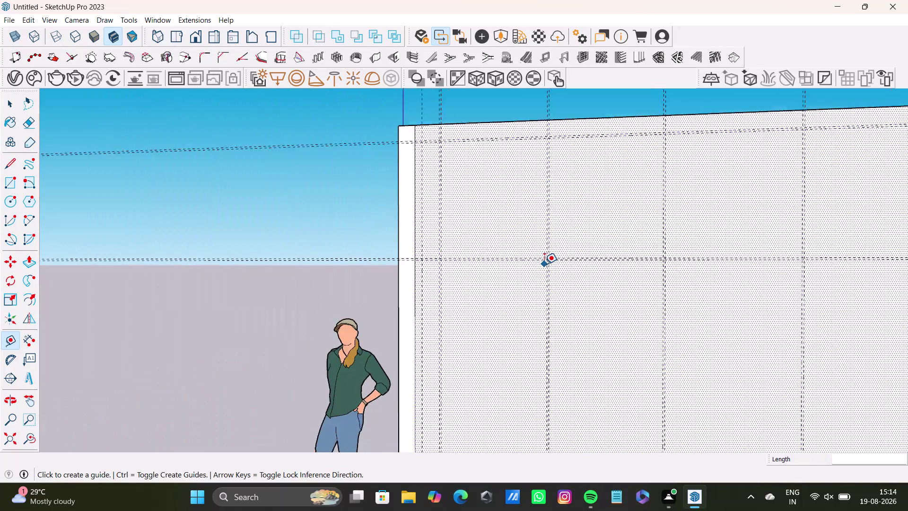
Orbit and zoom around the wall panels to bring the first wall's end into view.
middle_drag(544, 264, 462, 216)
scroll(down, 3)
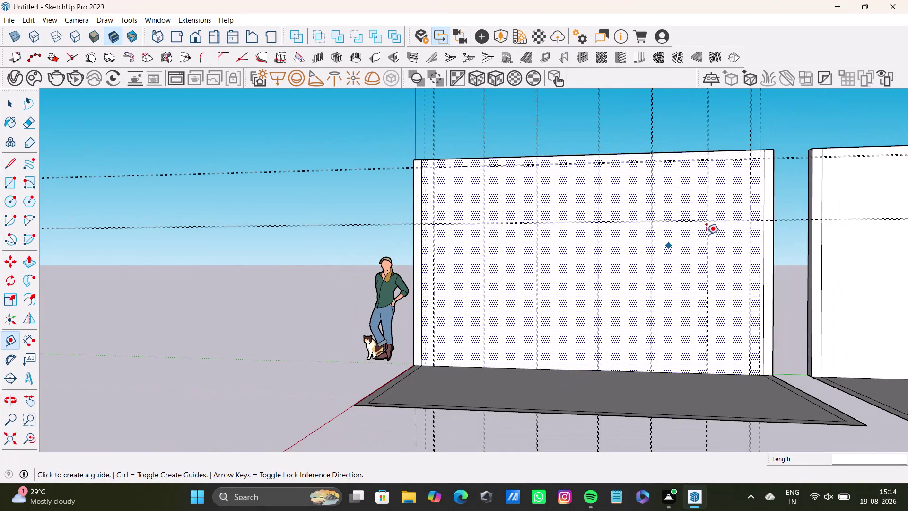
scroll(up, 3)
scroll(down, 3)
middle_drag(542, 264, 596, 238)
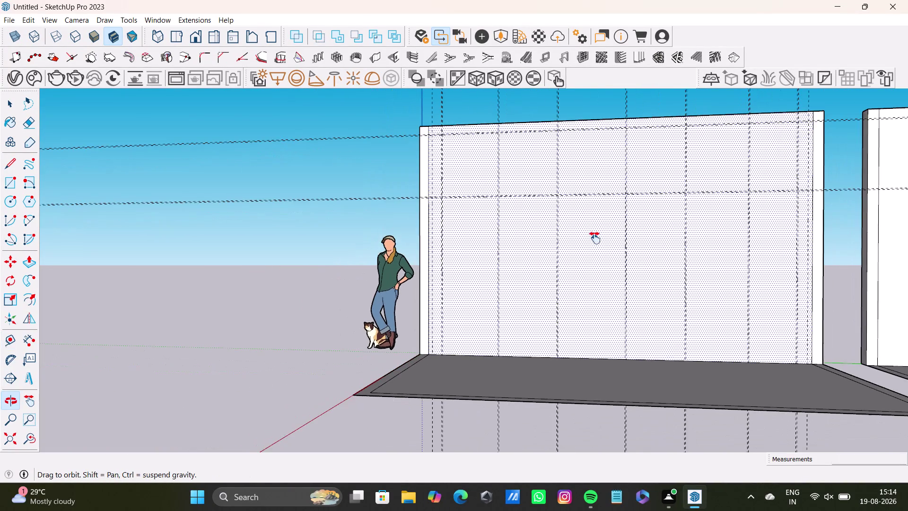
middle_drag(595, 238, 595, 238)
scroll(up, 3)
middle_drag(463, 233, 550, 276)
scroll(up, 3)
scroll(down, 3)
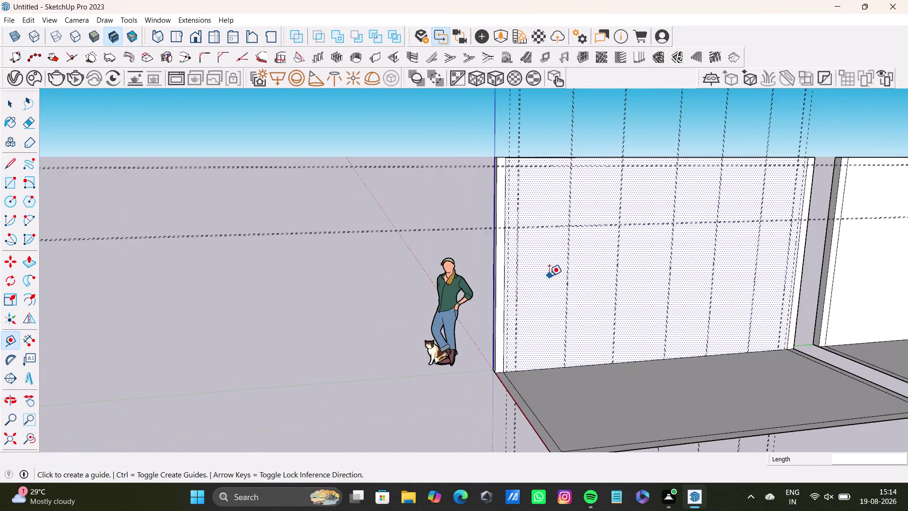
middle_drag(556, 275, 474, 224)
scroll(down, 3)
middle_drag(597, 247, 388, 253)
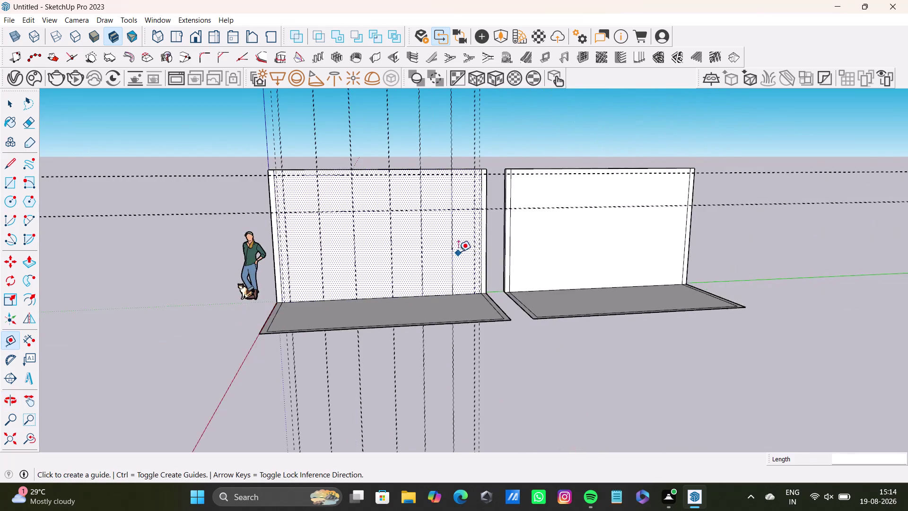
scroll(up, 3)
middle_drag(400, 232, 610, 219)
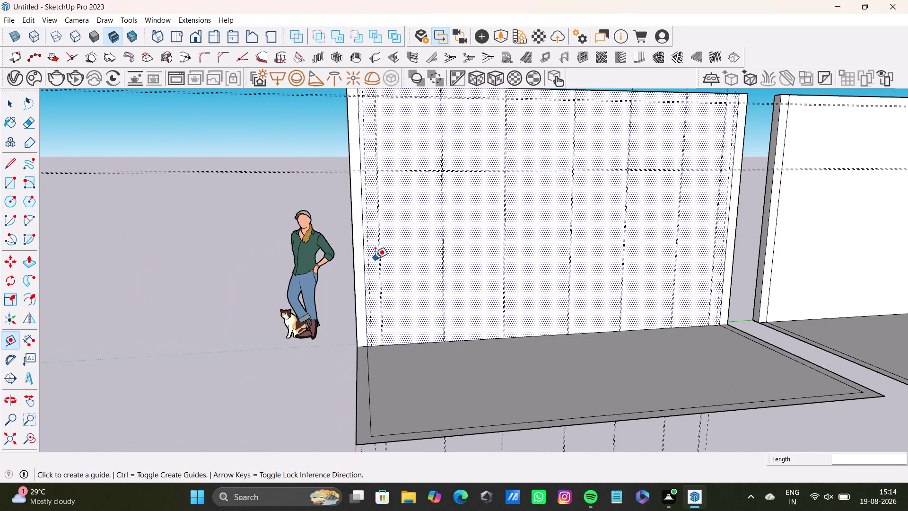
scroll(up, 3)
scroll(down, 3)
middle_drag(394, 249, 538, 229)
middle_drag(539, 272, 539, 281)
scroll(up, 3)
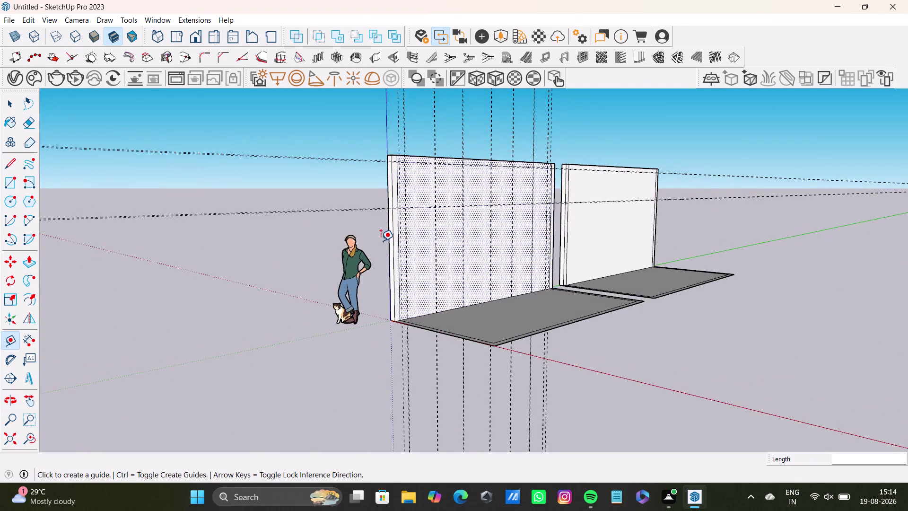
scroll(up, 3)
Push/pull the first wall panel's end face outward past its floor slab.
key(space)
click(414, 241)
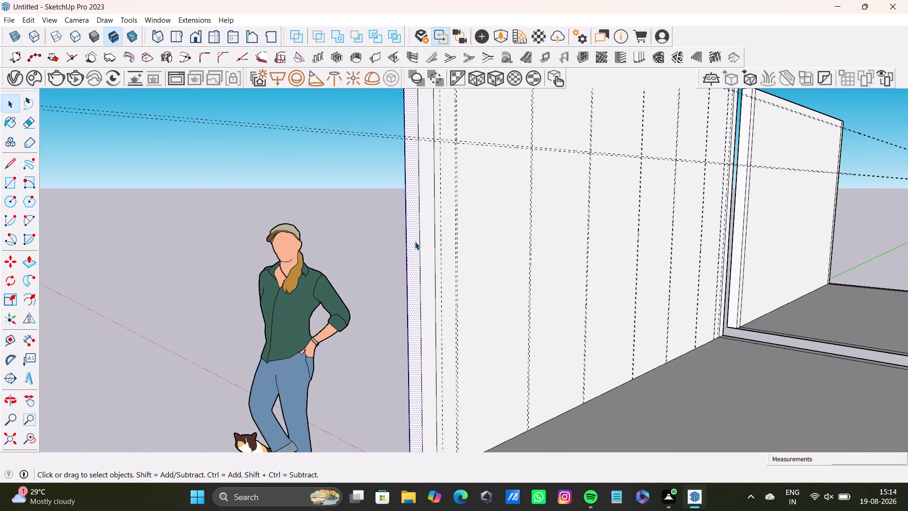
key(p)
drag(414, 242, 302, 261)
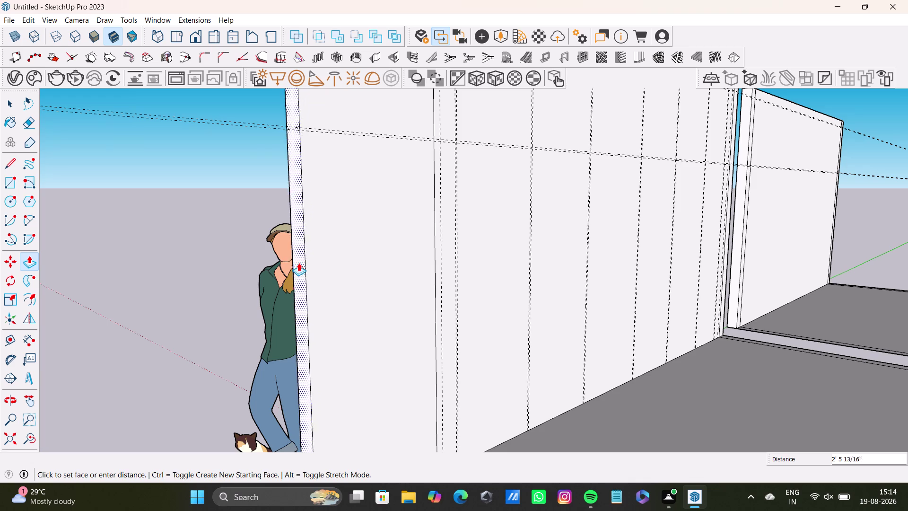
drag(302, 262, 271, 270)
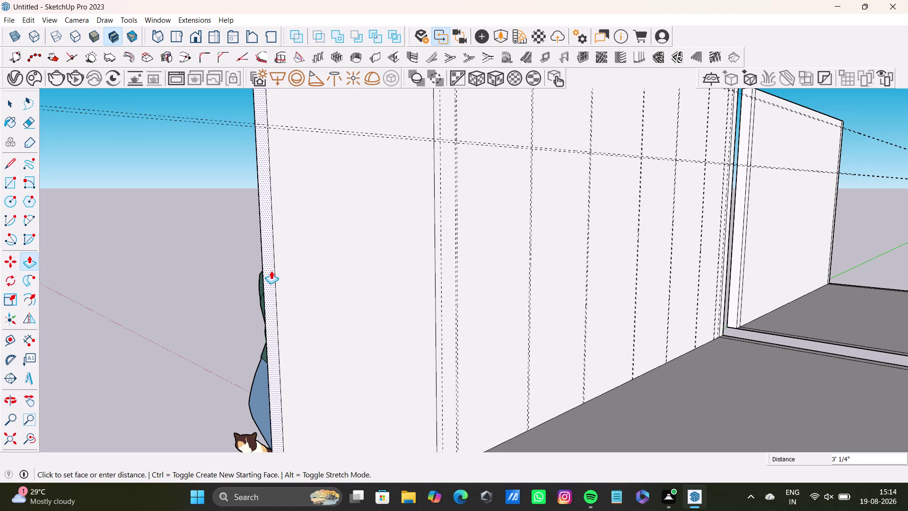
drag(271, 271, 270, 271)
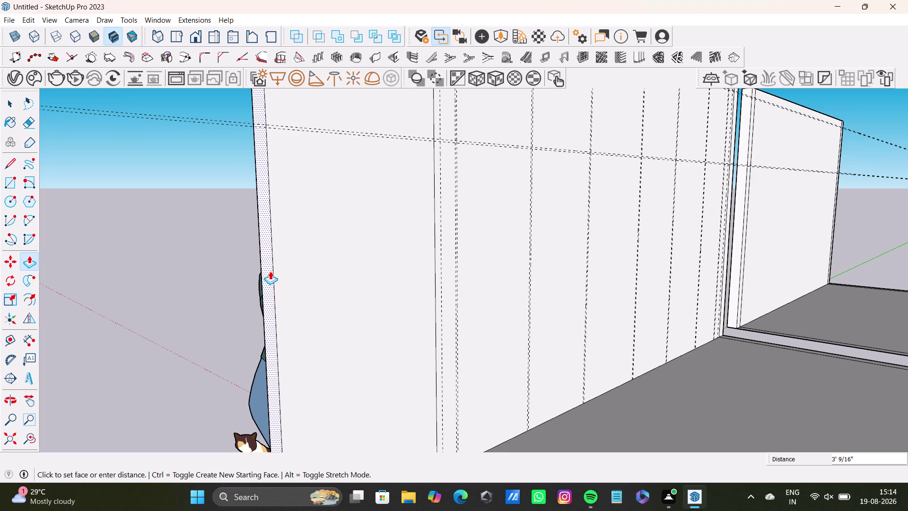
drag(270, 272, 293, 270)
Orbit around the model to inspect the extended wall end alongside both panels.
middle_drag(350, 277, 108, 287)
scroll(down, 3)
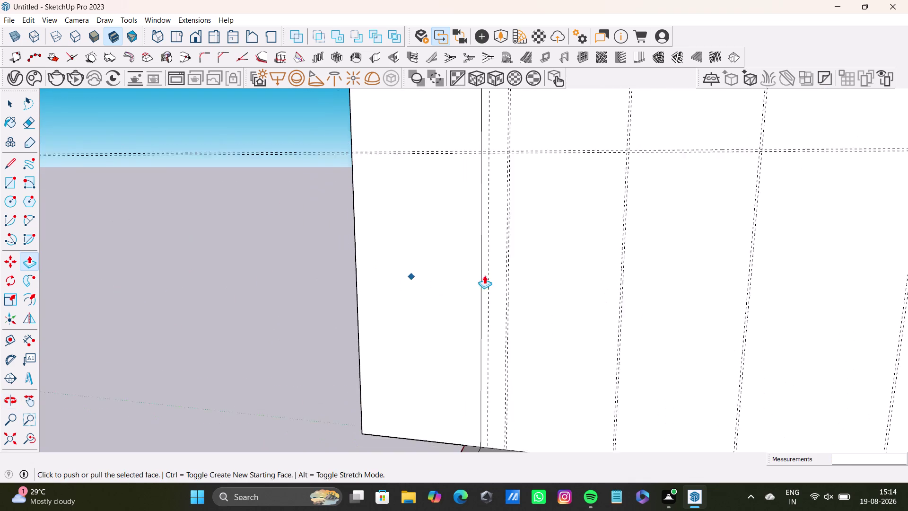
scroll(down, 3)
middle_drag(549, 243, 449, 228)
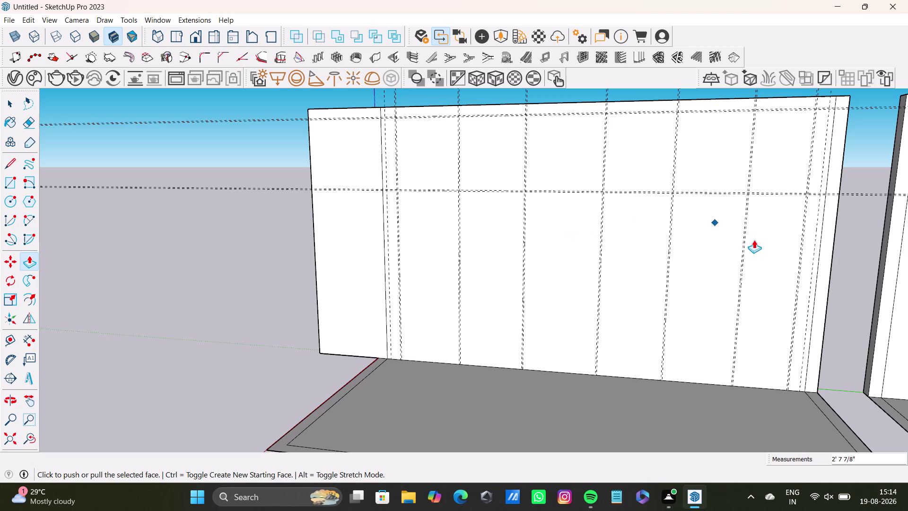
middle_drag(440, 252, 672, 272)
scroll(up, 3)
scroll(down, 3)
middle_drag(363, 265, 403, 230)
scroll(up, 3)
middle_drag(370, 235, 427, 216)
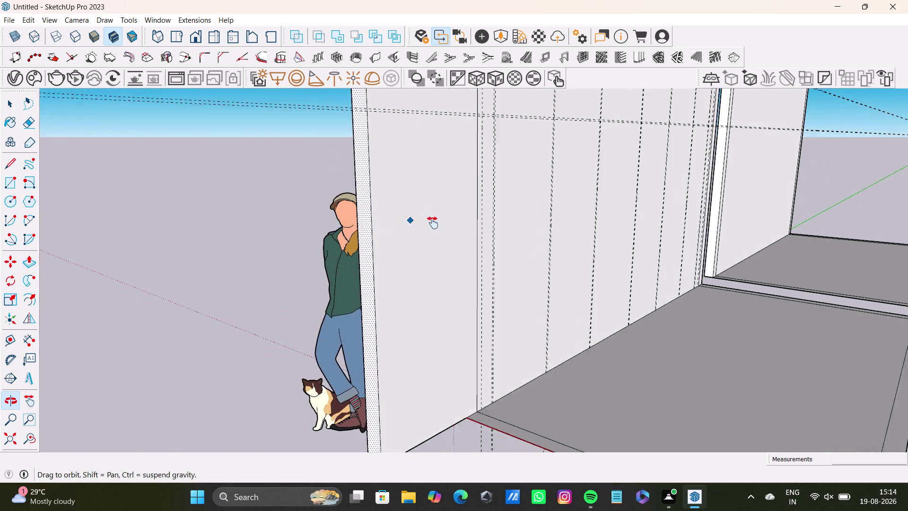
middle_drag(427, 215, 436, 228)
drag(373, 234, 322, 254)
scroll(down, 3)
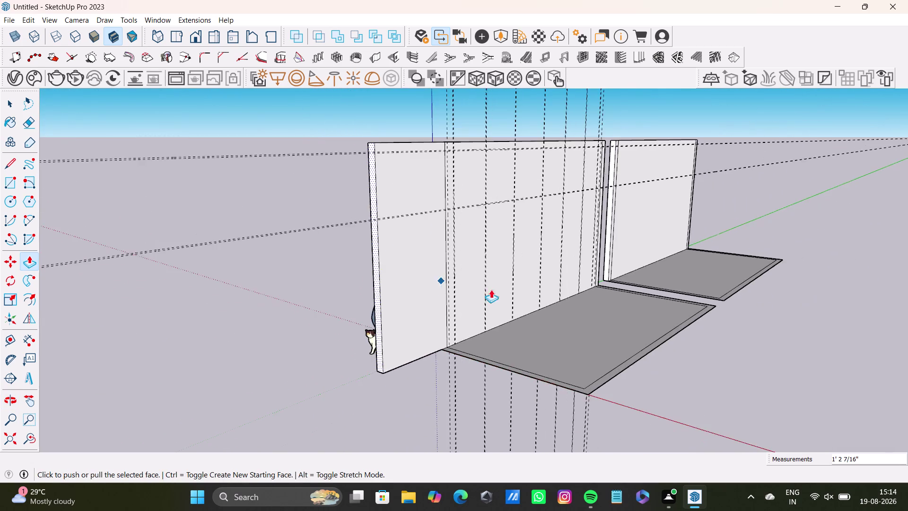
middle_drag(498, 290, 440, 246)
scroll(up, 3)
key(space)
scroll(down, 3)
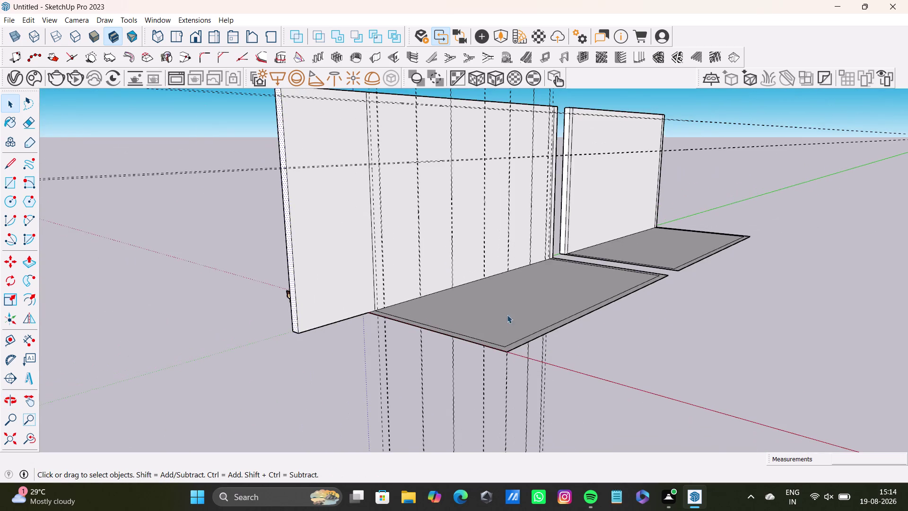
Move the first slab's short end edge outward to snap to the extended wall corner.
middle_drag(504, 318, 386, 408)
scroll(down, 3)
middle_drag(402, 350, 431, 254)
scroll(up, 3)
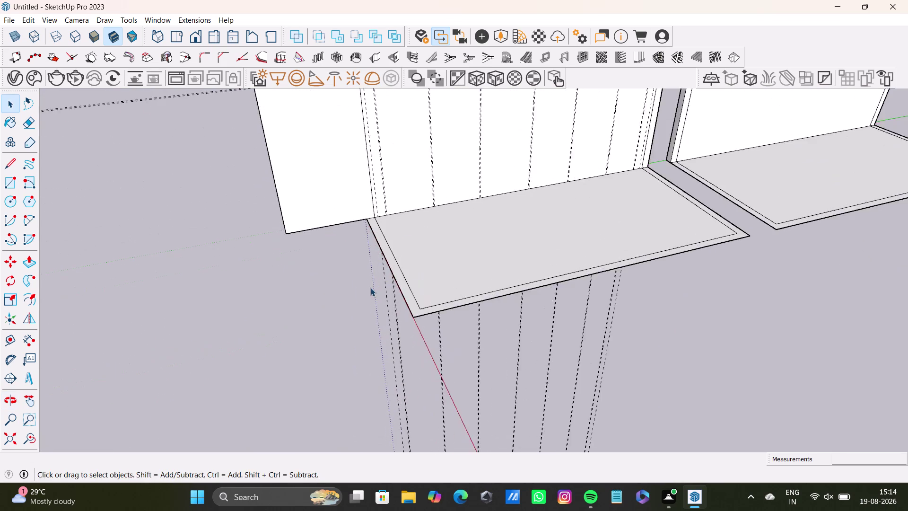
scroll(up, 3)
click(437, 327)
click(436, 332)
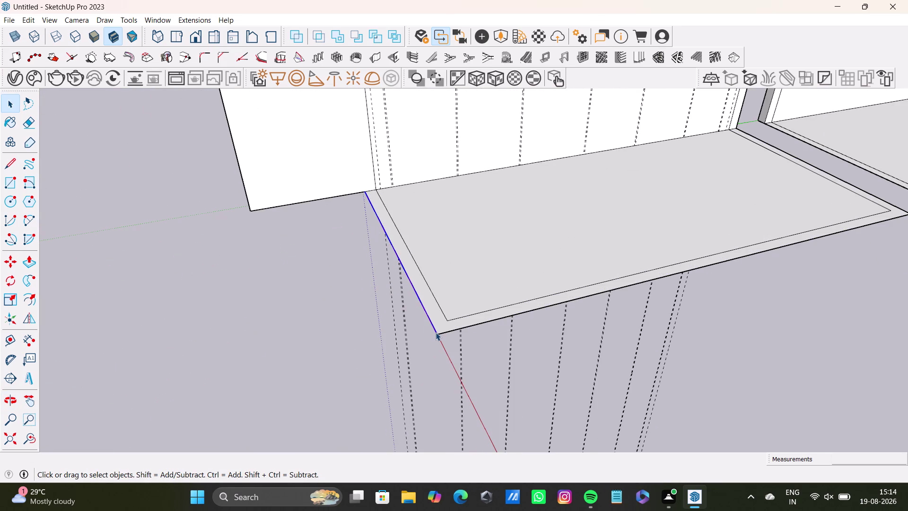
key(m)
drag(436, 334, 301, 330)
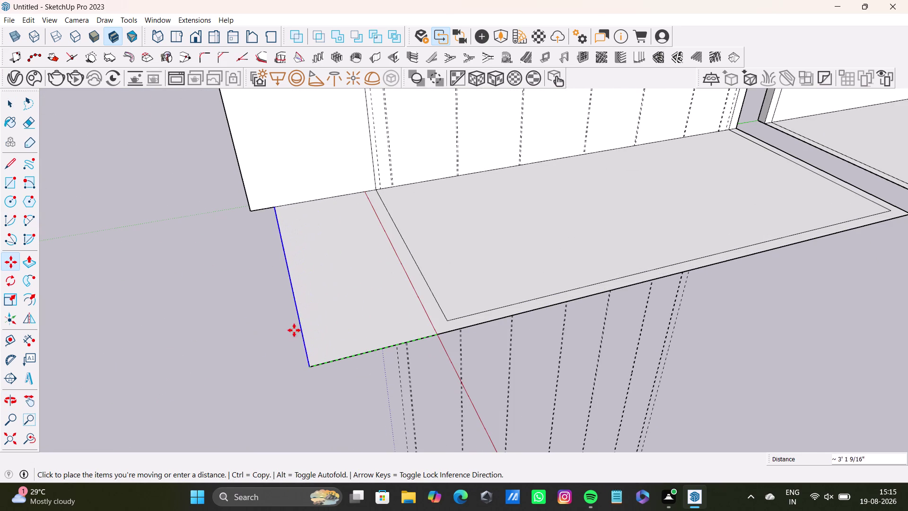
drag(301, 331, 267, 330)
scroll(up, 3)
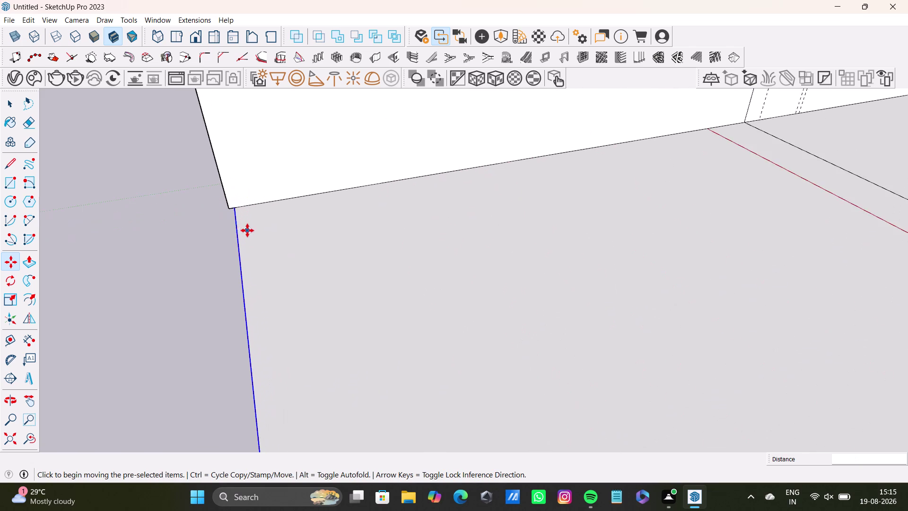
scroll(up, 3)
drag(237, 217, 227, 220)
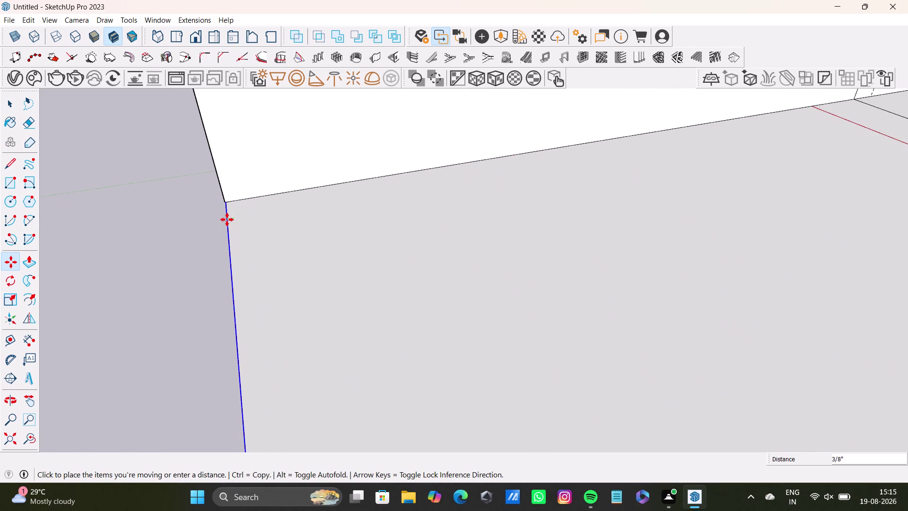
drag(227, 220, 226, 220)
Deselect the slab edge, press Delete, and review the lengthened slab end.
key(space)
scroll(down, 3)
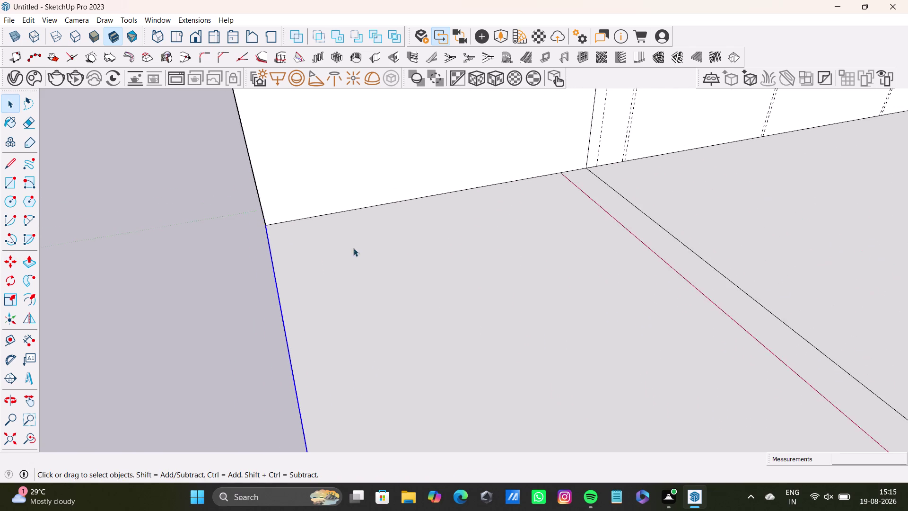
scroll(down, 3)
key(space)
middle_drag(470, 278, 400, 235)
scroll(up, 3)
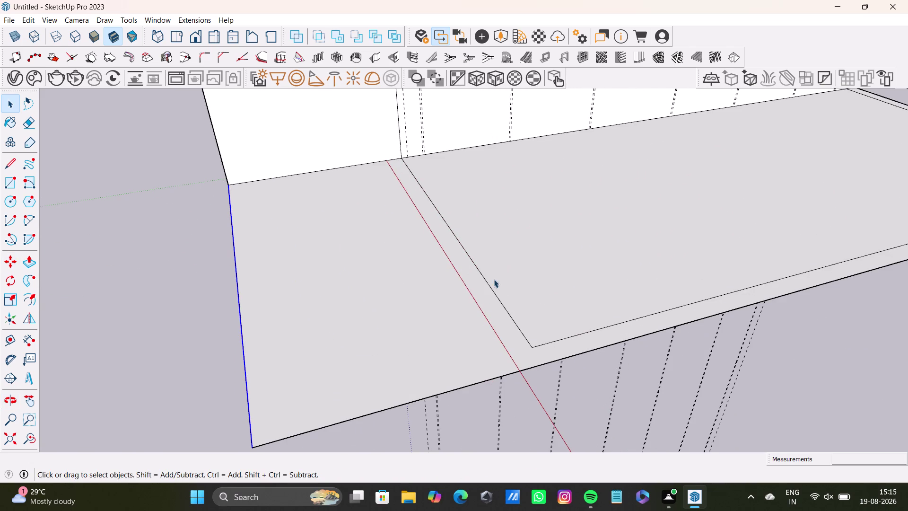
click(493, 292)
key(Delete)
scroll(down, 3)
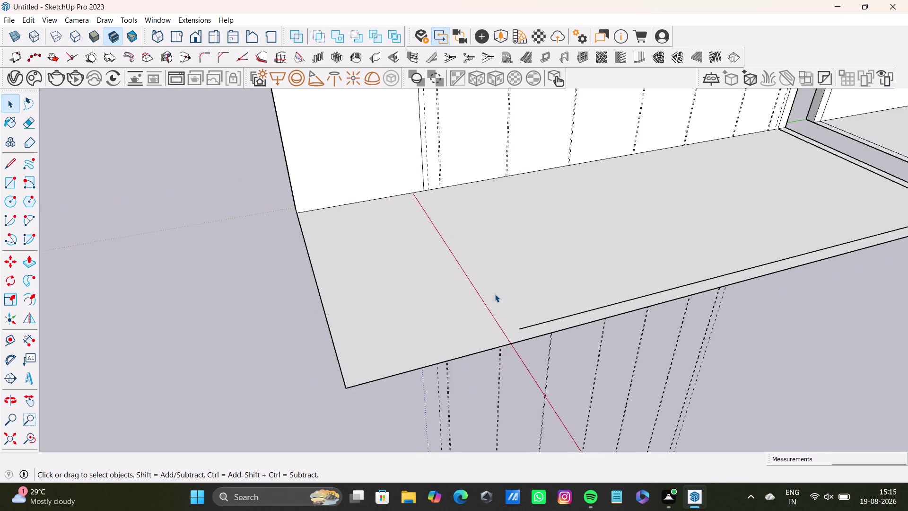
scroll(down, 3)
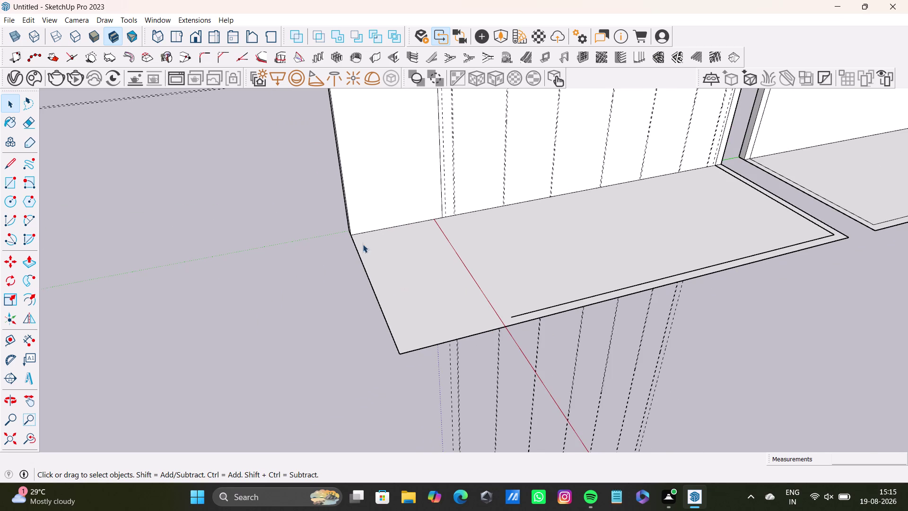
scroll(up, 3)
scroll(down, 3)
click(10, 344)
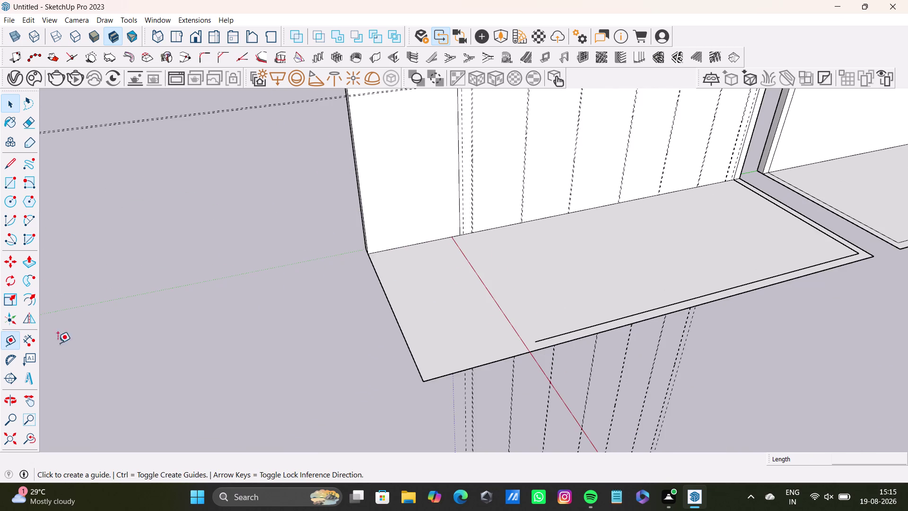
Place a guide line 9 inches inside the slab's end edge.
scroll(up, 3)
click(369, 346)
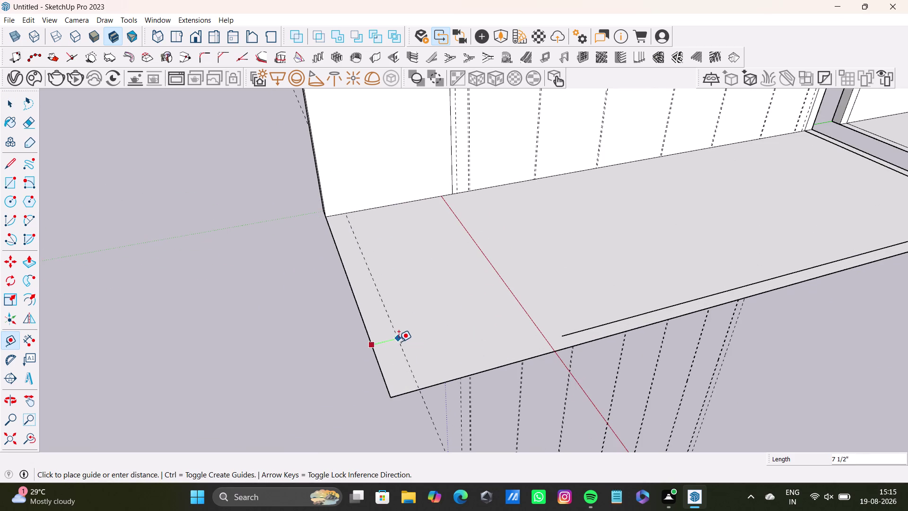
key(9)
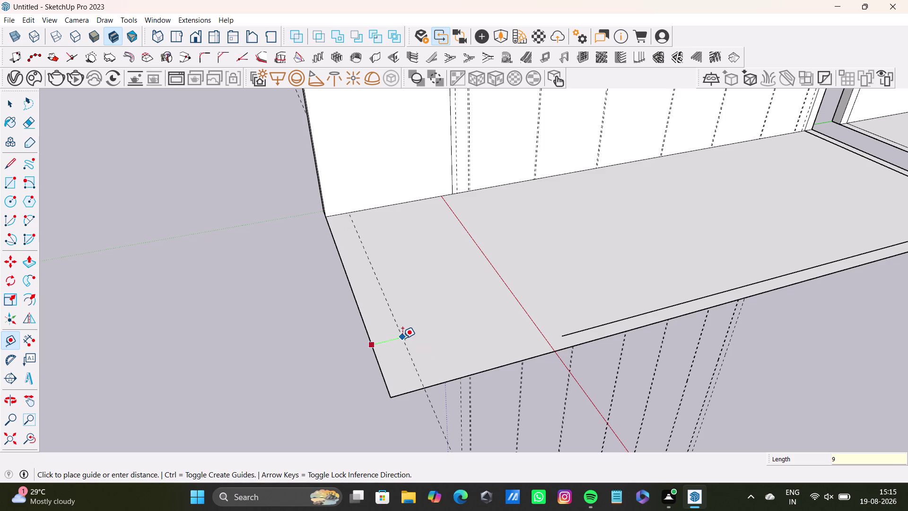
key(shift+quotedbl)
key(Return)
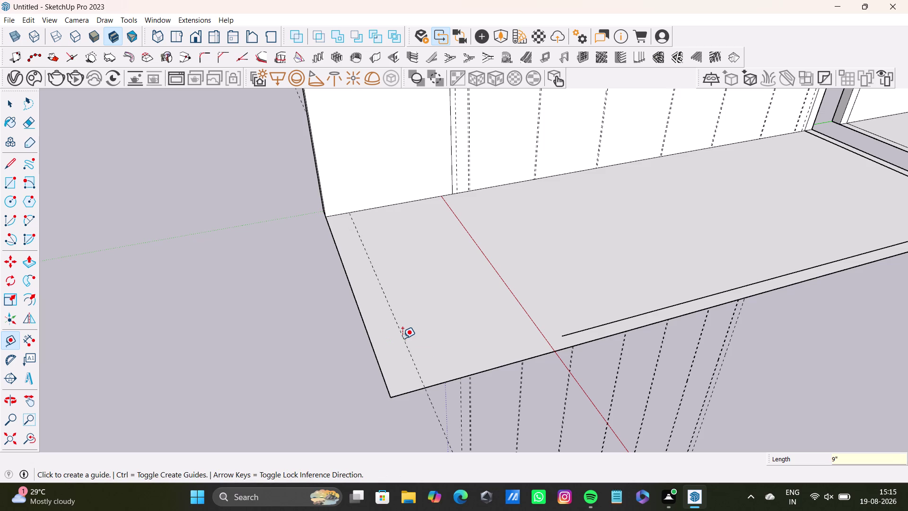
Start a line where the new guide meets the wall.
scroll(down, 3)
scroll(up, 3)
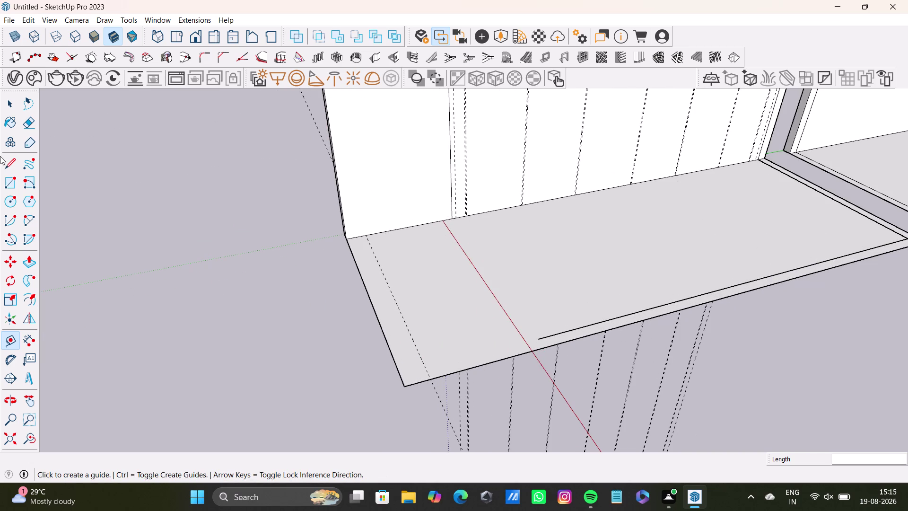
click(6, 162)
scroll(up, 3)
click(366, 226)
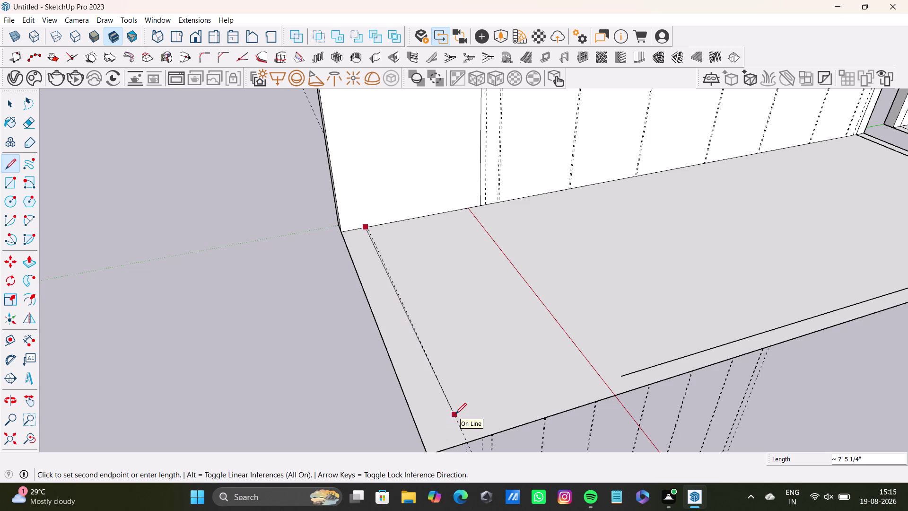
Place a guide line just inside the slab's front edge.
key(space)
click(12, 346)
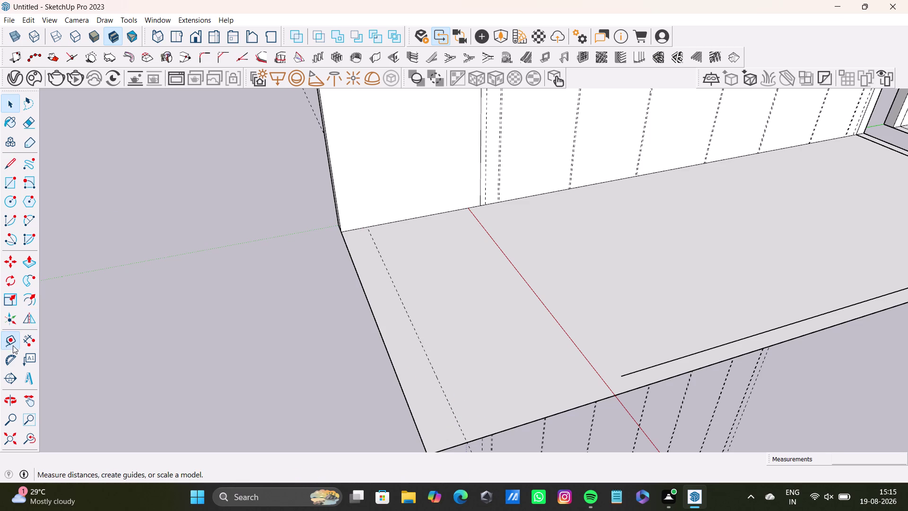
click(620, 375)
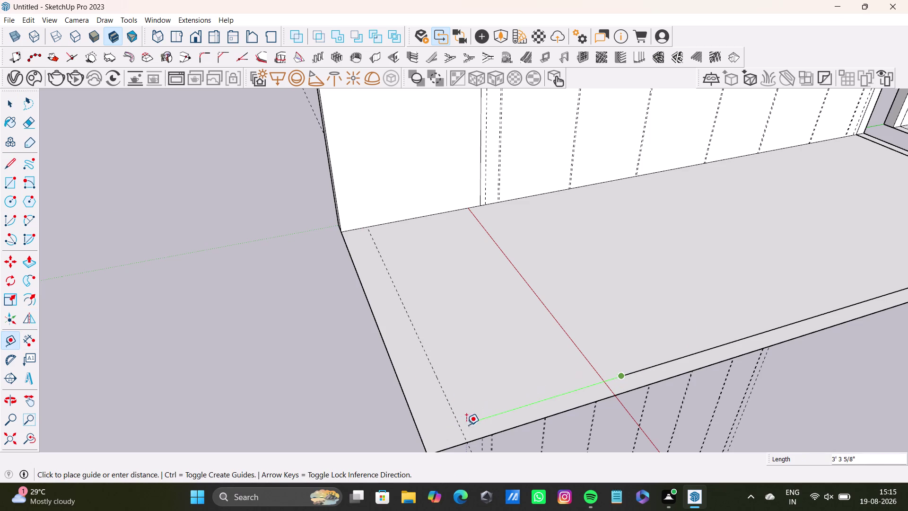
click(458, 427)
key(space)
Orbit around the floor slab to check the guides, then undo the last action.
scroll(down, 3)
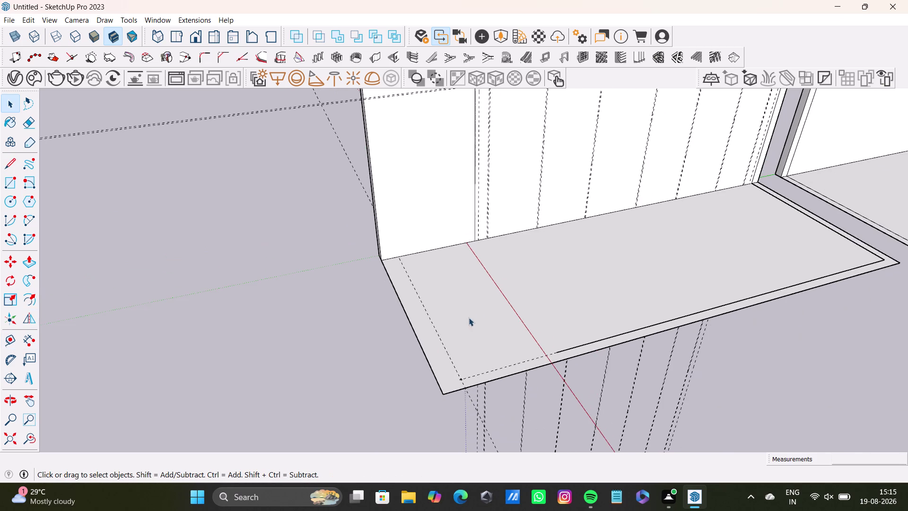
scroll(up, 3)
scroll(down, 3)
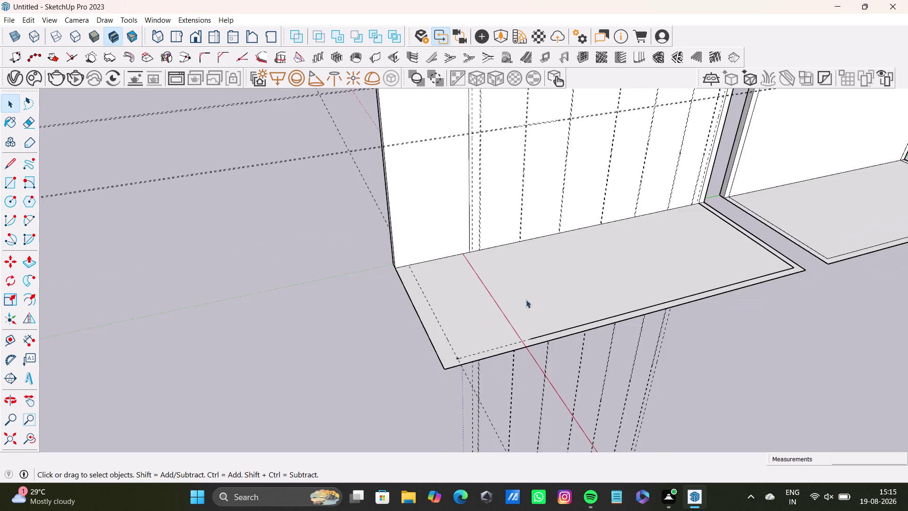
middle_drag(523, 266, 512, 231)
middle_drag(514, 229, 462, 373)
key(ctrl+z)
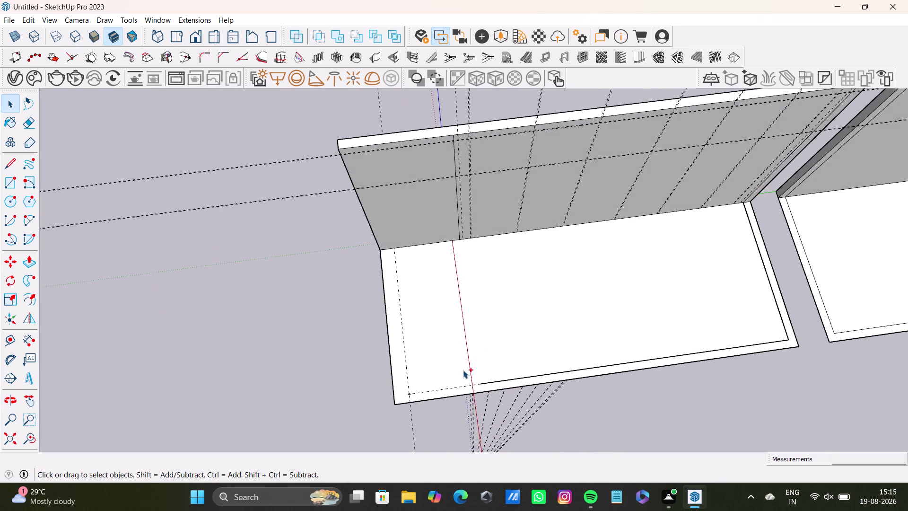
Undo the last action and place a 9-inch guide inside the slab's left edge.
key(ctrl+z)
middle_drag(446, 279, 448, 195)
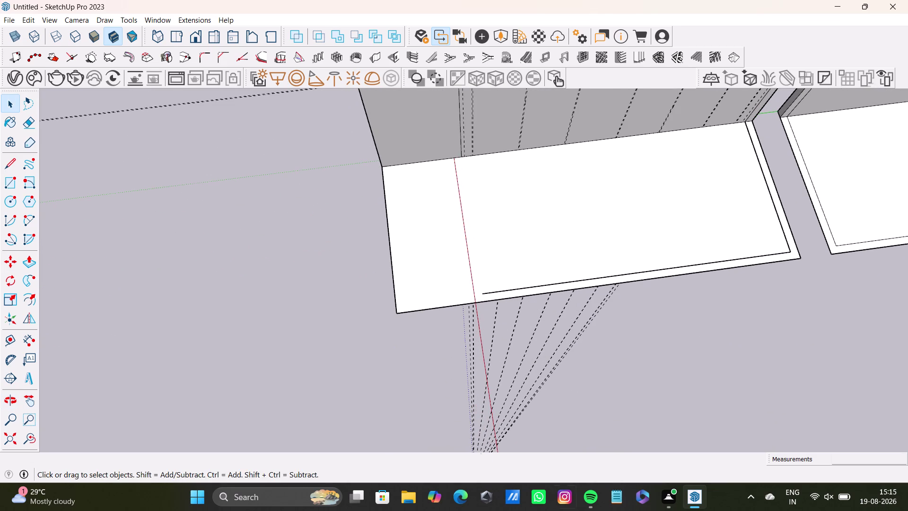
click(10, 345)
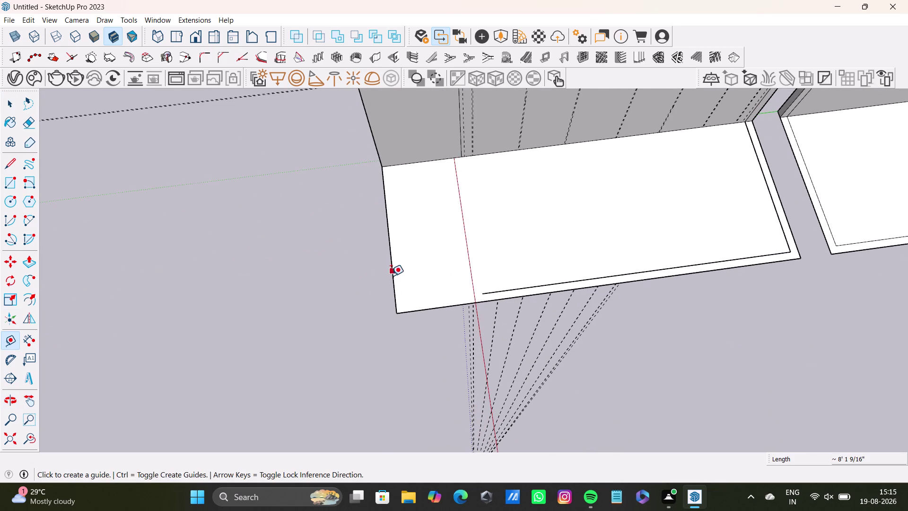
click(391, 276)
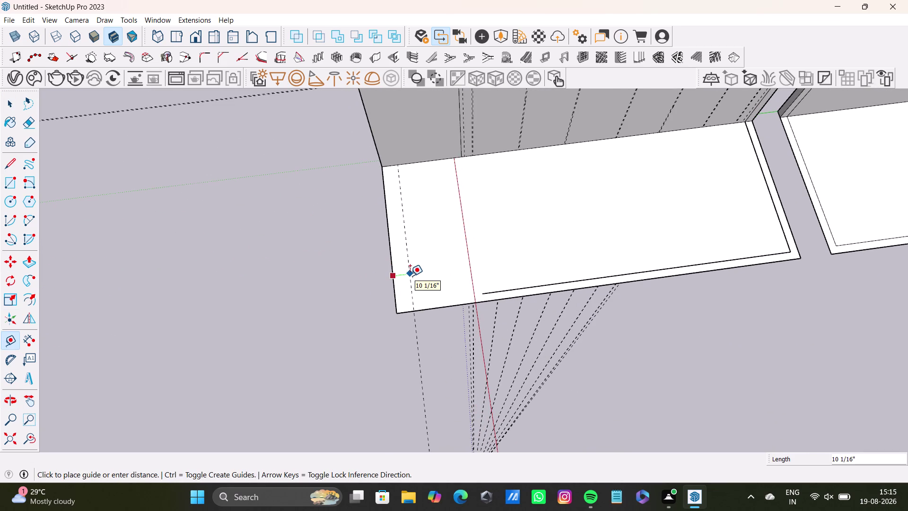
key(9)
key(shift+quotedbl)
key(Return)
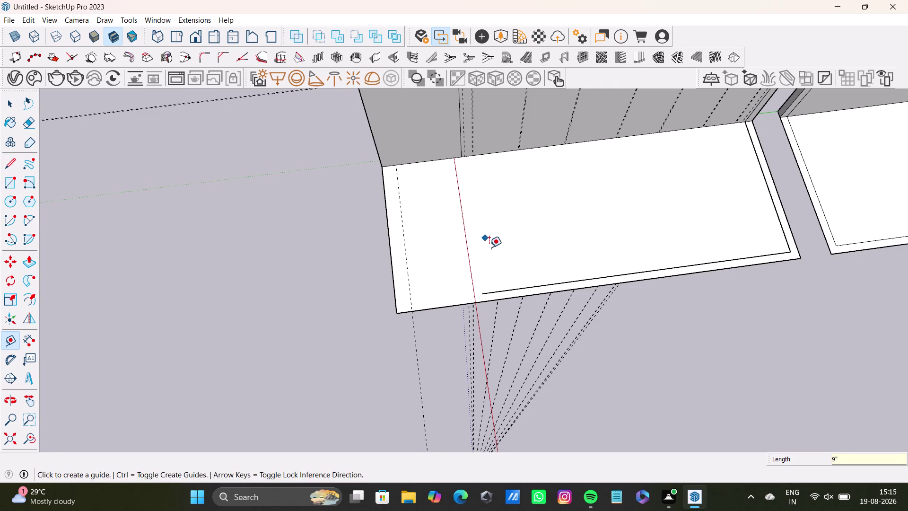
Place a matching 9-inch guide inside the slab's front edge.
click(8, 336)
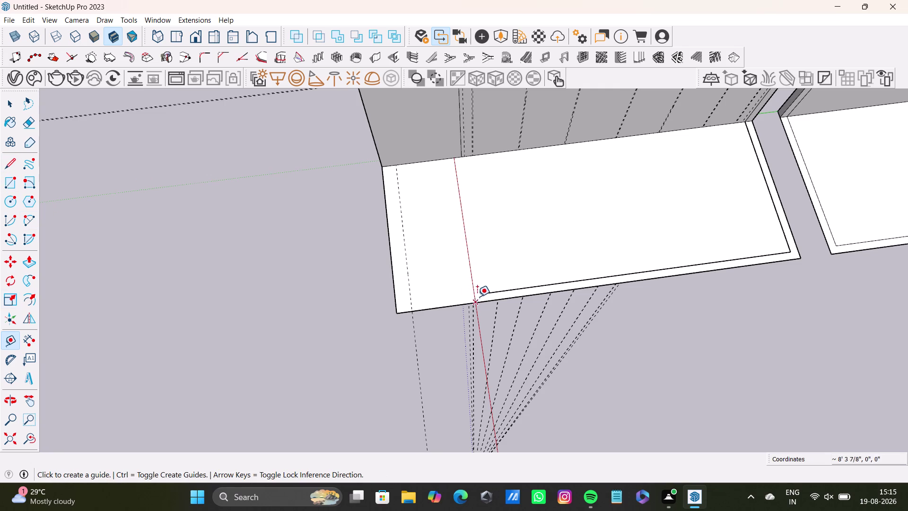
scroll(up, 3)
click(485, 296)
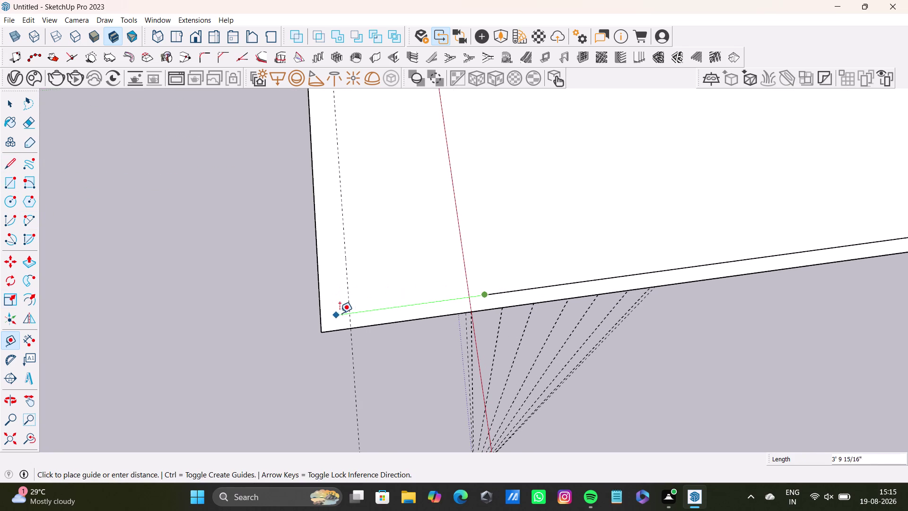
click(350, 308)
key(space)
scroll(down, 3)
middle_drag(396, 259, 398, 265)
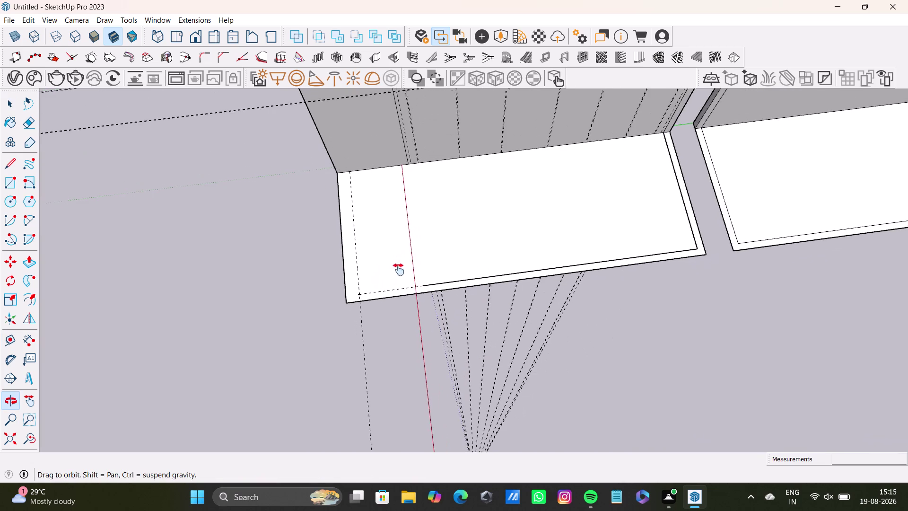
middle_drag(399, 265, 392, 280)
Draw a border line along the left guide from the back to the front guide.
click(12, 165)
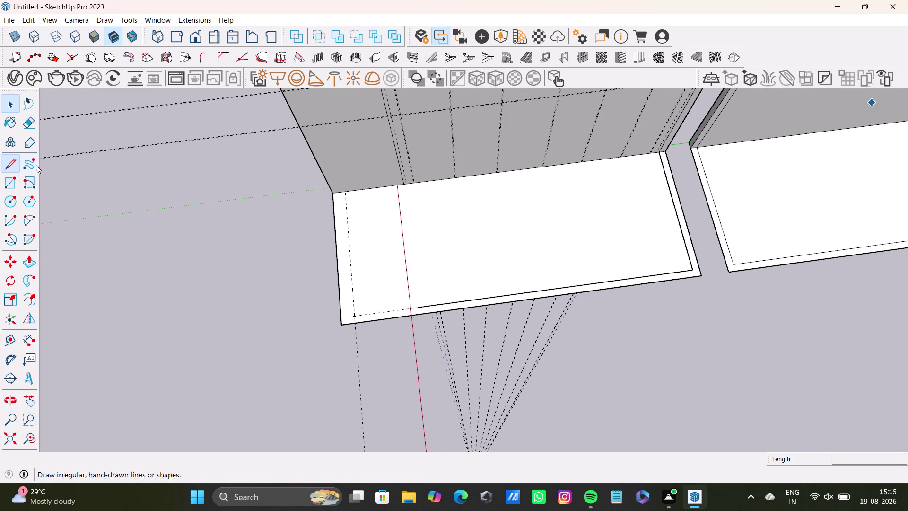
scroll(up, 3)
click(334, 180)
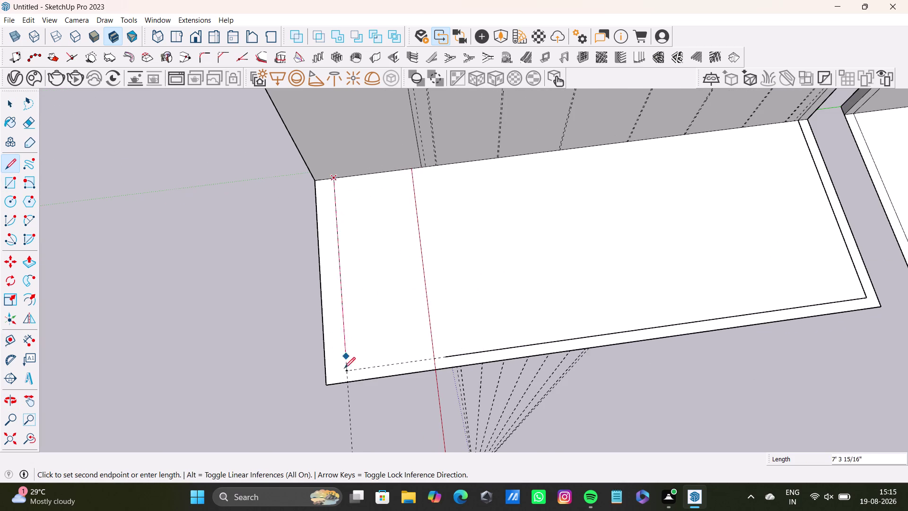
drag(348, 371, 352, 367)
click(455, 359)
key(space)
scroll(down, 3)
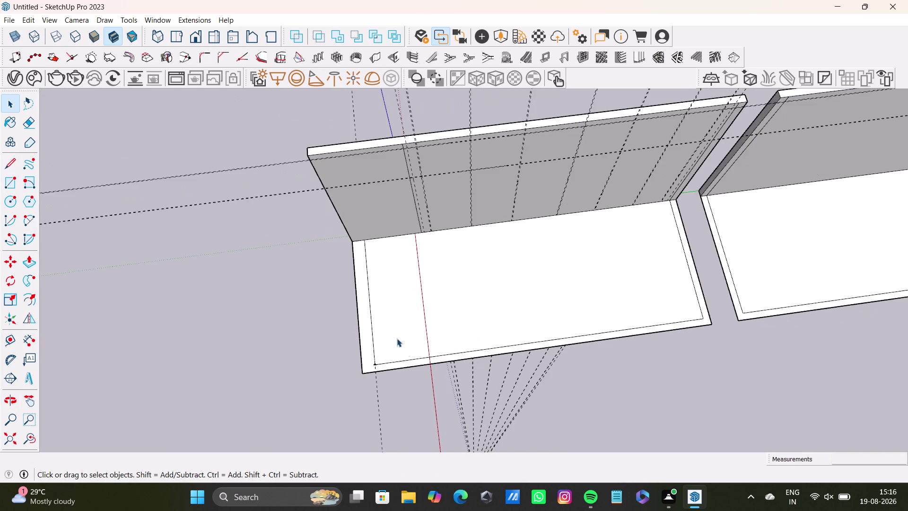
scroll(down, 3)
Orbit toward the wall and delete two selected elements near its face.
middle_drag(451, 309, 451, 146)
scroll(up, 3)
middle_drag(442, 252, 385, 188)
scroll(up, 3)
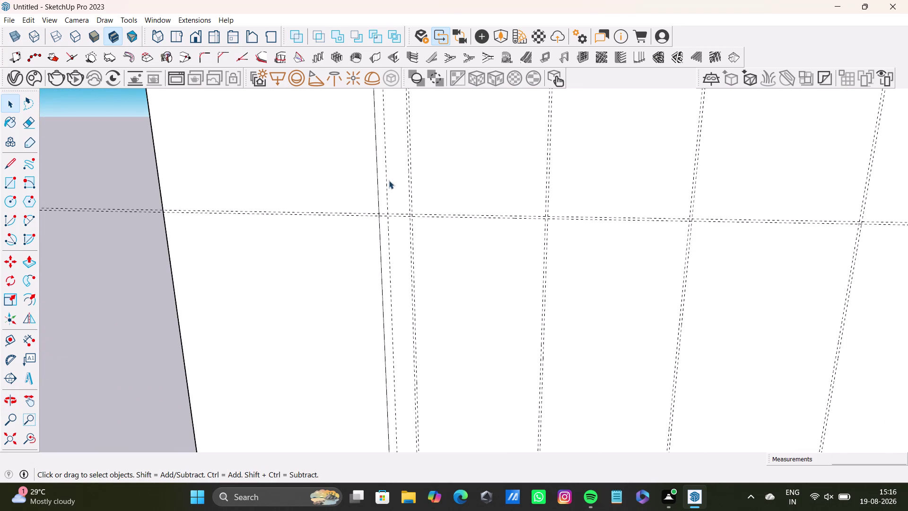
click(387, 187)
key(Delete)
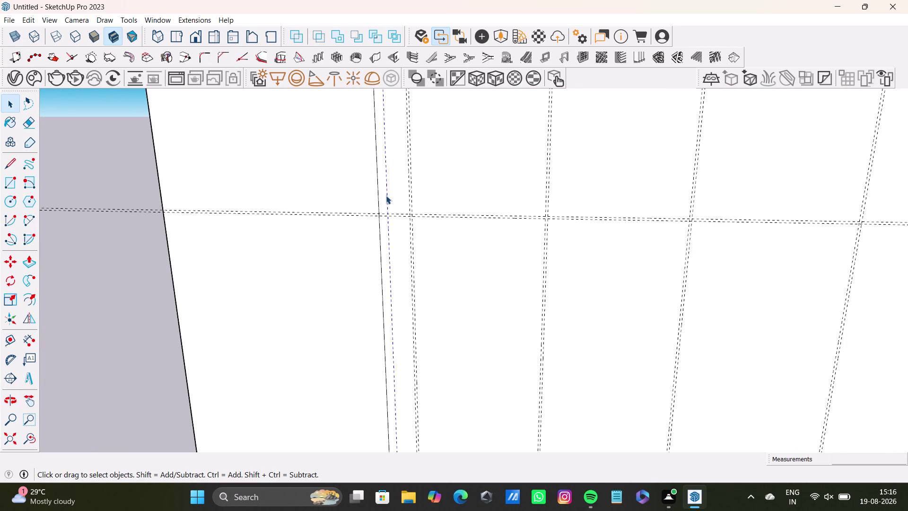
scroll(down, 3)
scroll(up, 3)
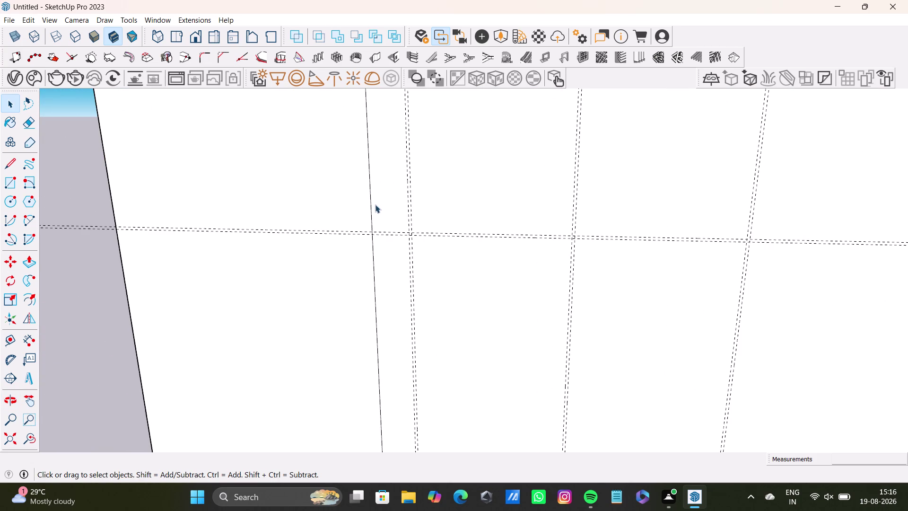
click(372, 209)
key(Delete)
scroll(down, 3)
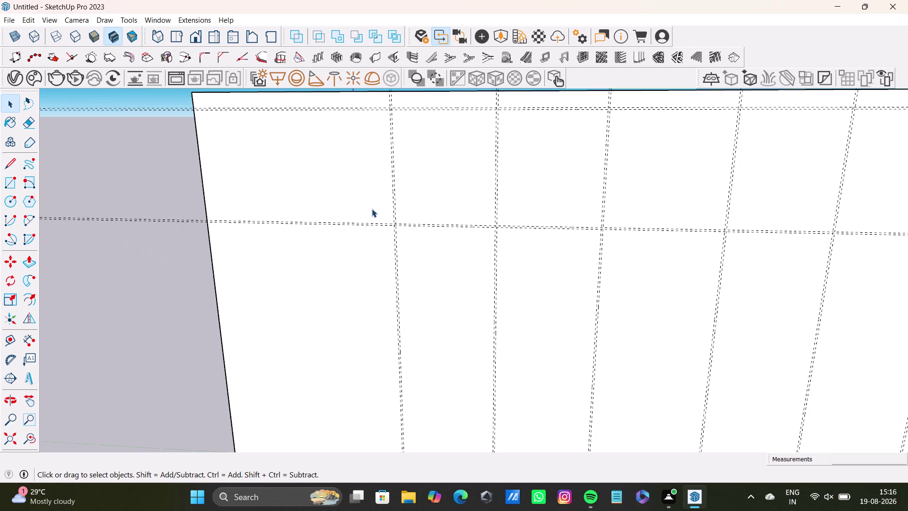
scroll(down, 3)
Orbit around the wall panel to inspect its inner face and base.
middle_drag(386, 202, 436, 166)
scroll(up, 3)
scroll(down, 3)
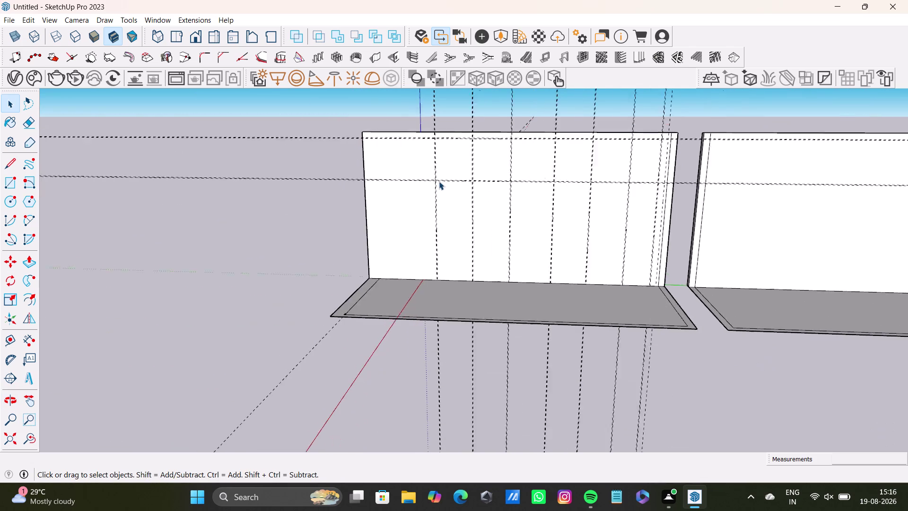
scroll(down, 3)
scroll(up, 3)
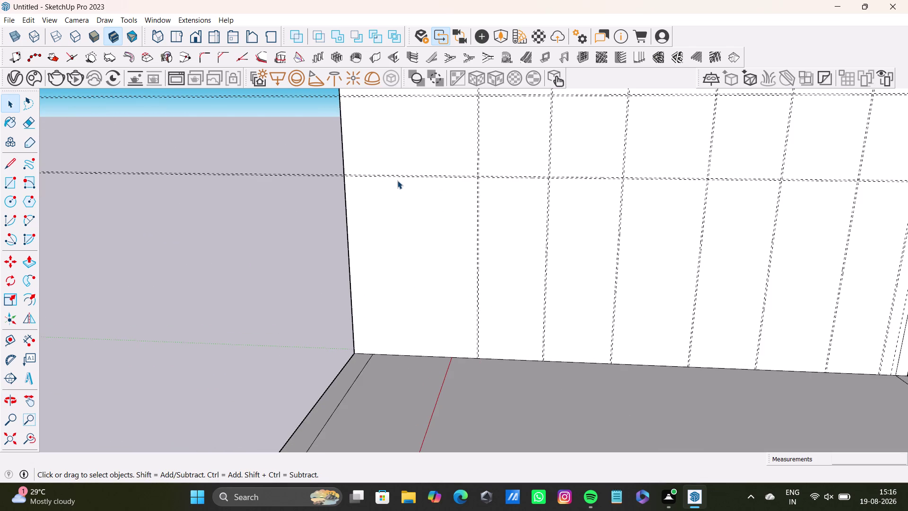
scroll(down, 3)
middle_drag(414, 195, 455, 184)
middle_drag(534, 200, 467, 212)
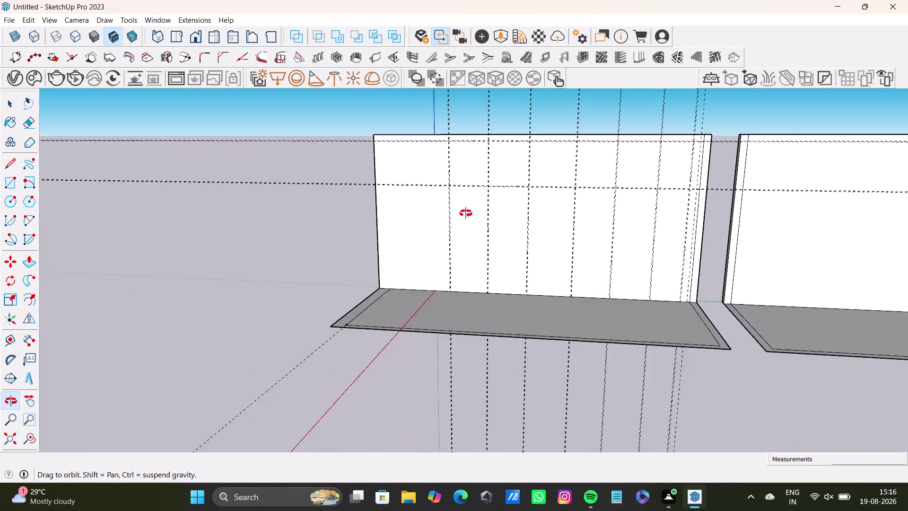
middle_drag(467, 212, 462, 231)
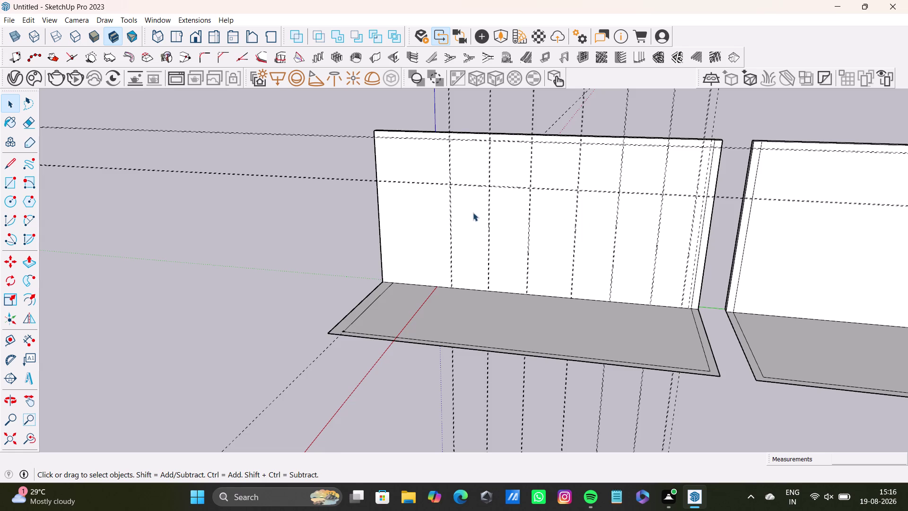
scroll(up, 3)
middle_drag(455, 199, 561, 169)
middle_drag(495, 247, 598, 317)
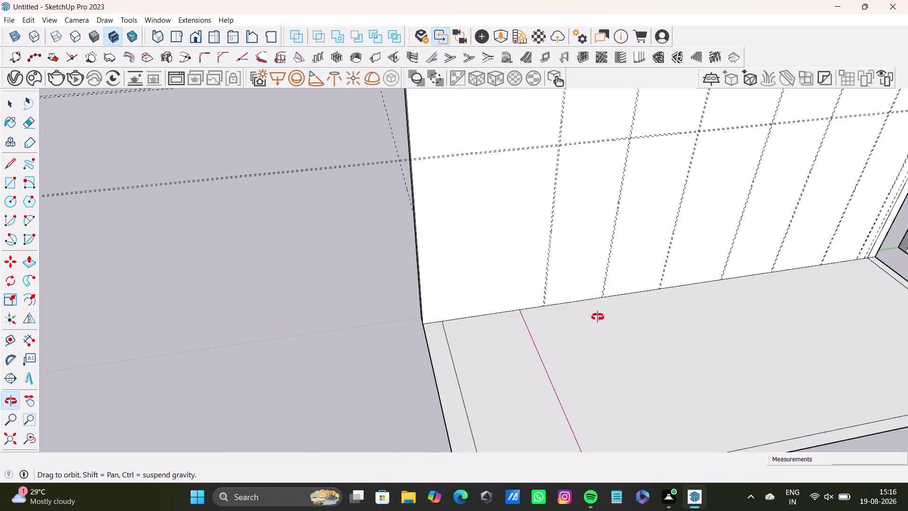
middle_drag(598, 317, 516, 243)
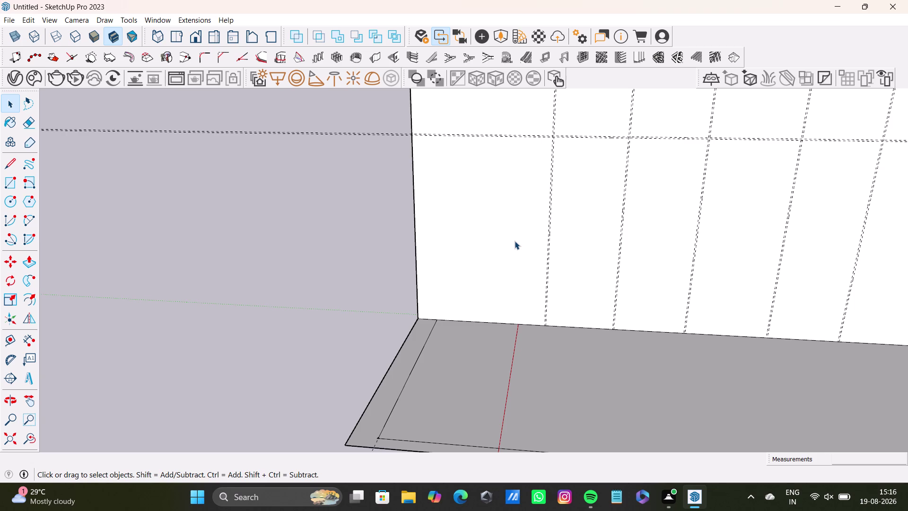
scroll(down, 3)
scroll(up, 3)
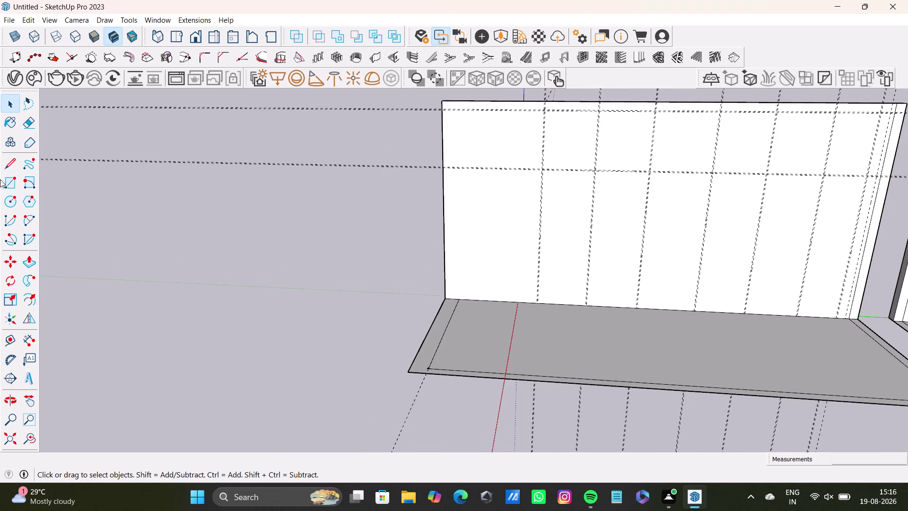
Place a guide from an existing vertical guide to near the wall's left edge.
click(13, 339)
scroll(up, 3)
middle_drag(527, 178, 514, 215)
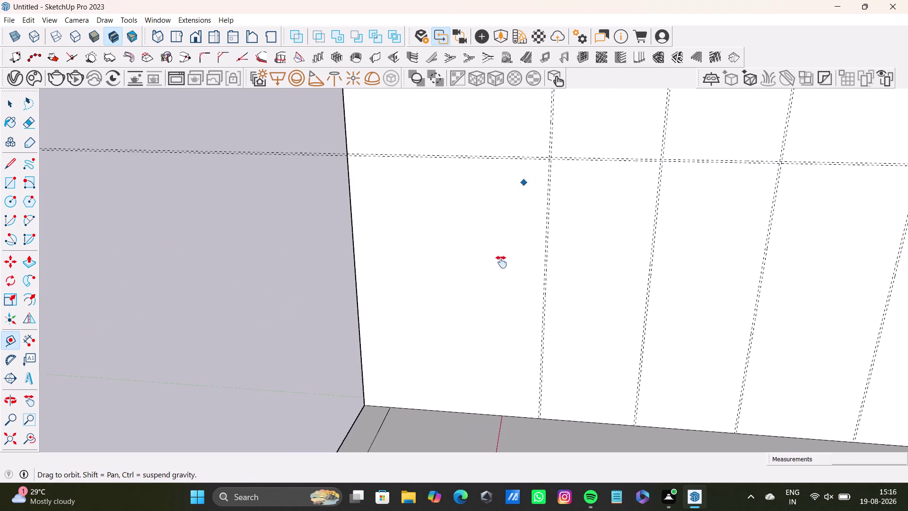
middle_drag(514, 215, 493, 310)
scroll(up, 3)
click(541, 228)
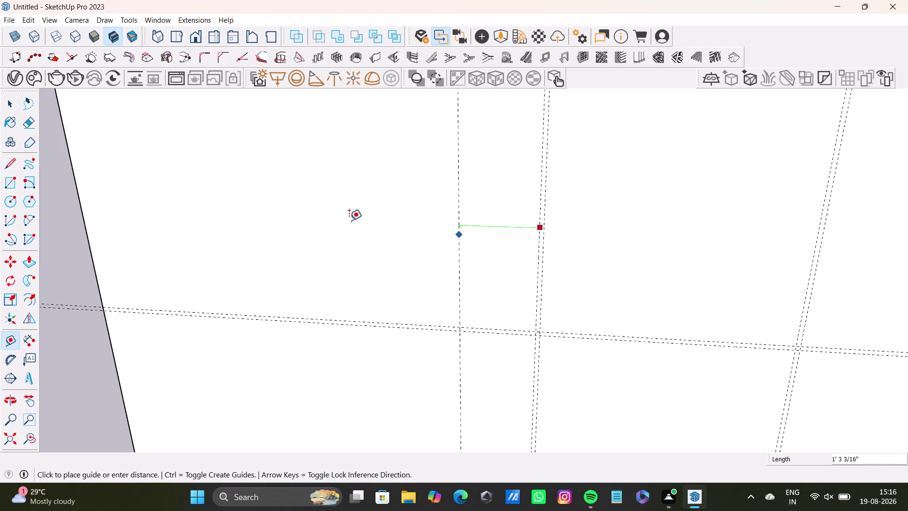
scroll(down, 3)
middle_drag(200, 200, 547, 169)
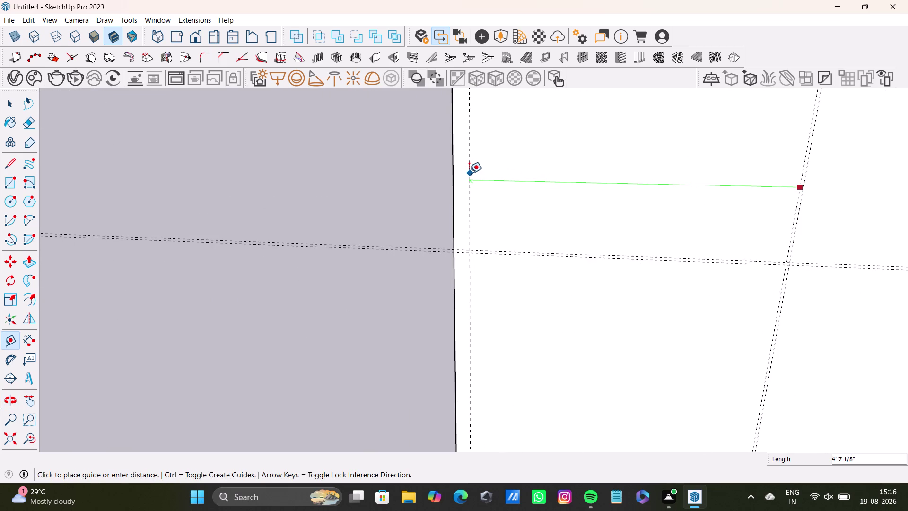
click(467, 173)
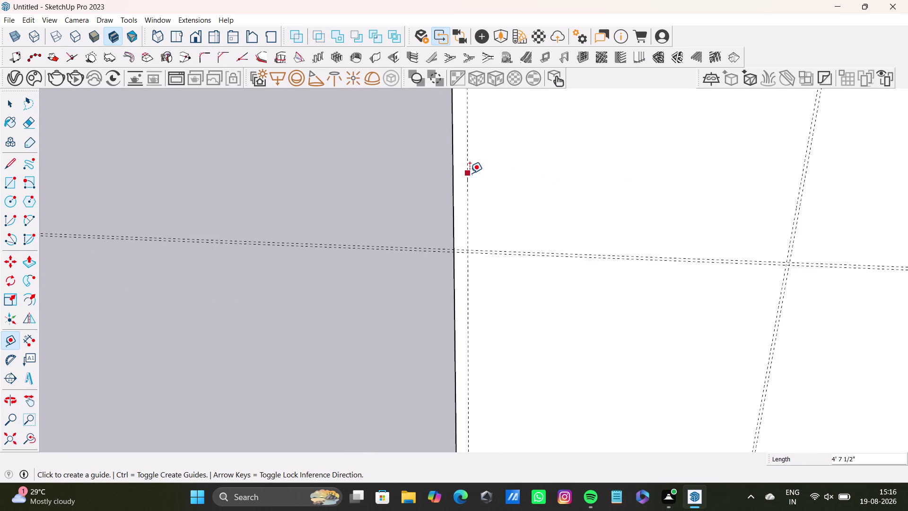
Undo the last guide and orbit toward the wall panel's end.
scroll(down, 3)
key(ctrl+z)
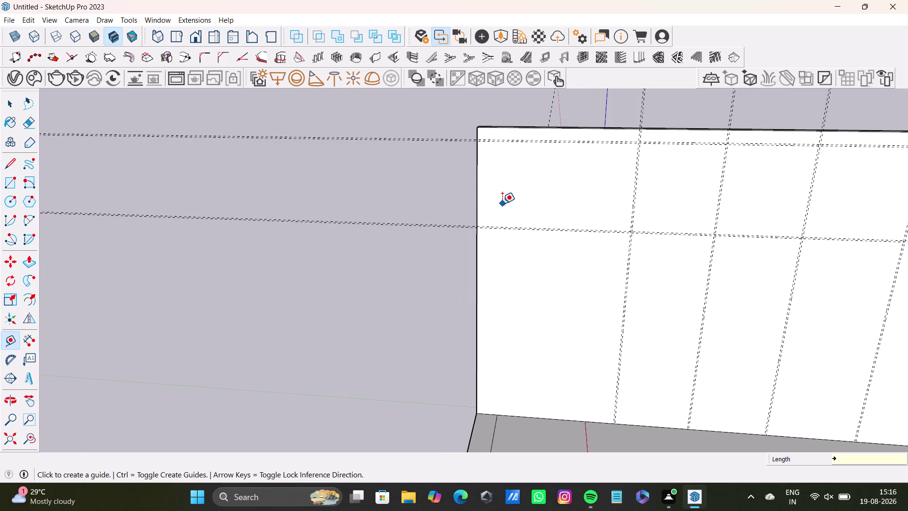
scroll(down, 3)
middle_drag(509, 208, 673, 233)
scroll(up, 3)
middle_drag(668, 233, 791, 266)
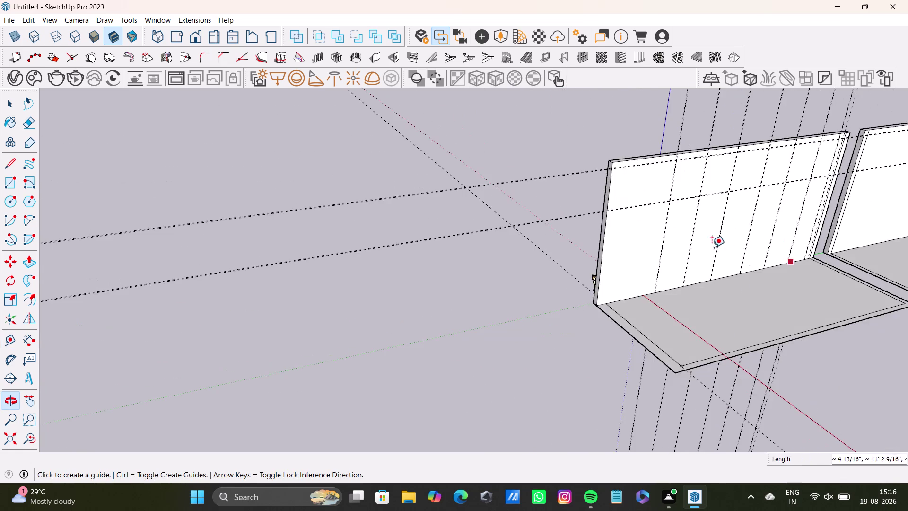
scroll(up, 3)
key(space)
Try push/pulling the left wall panel from its visible face.
click(509, 227)
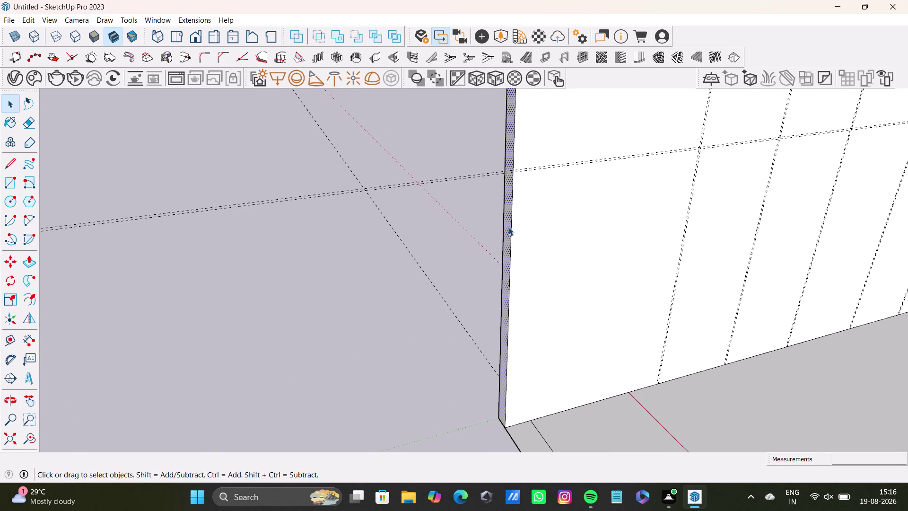
key(p)
drag(509, 227, 346, 247)
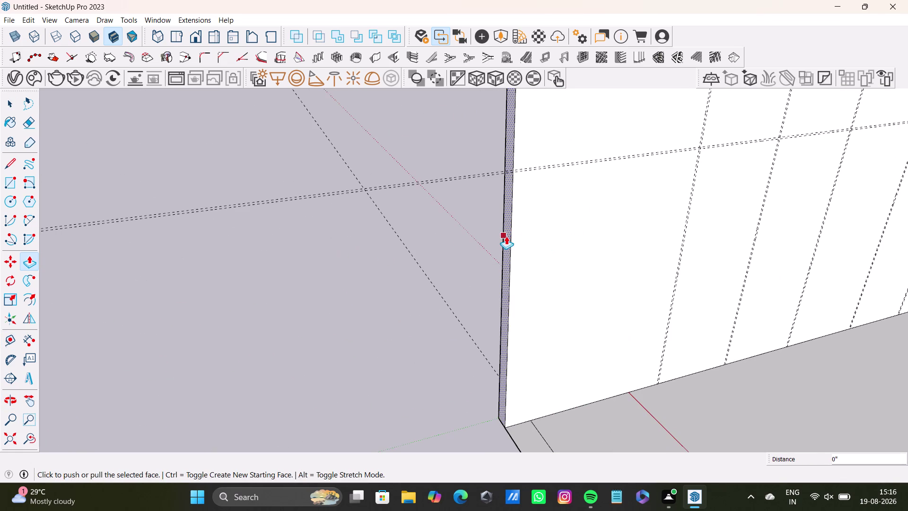
drag(506, 236, 419, 268)
drag(506, 264, 476, 294)
key(space)
Orbit behind the wall to its thin end face and select it.
scroll(down, 3)
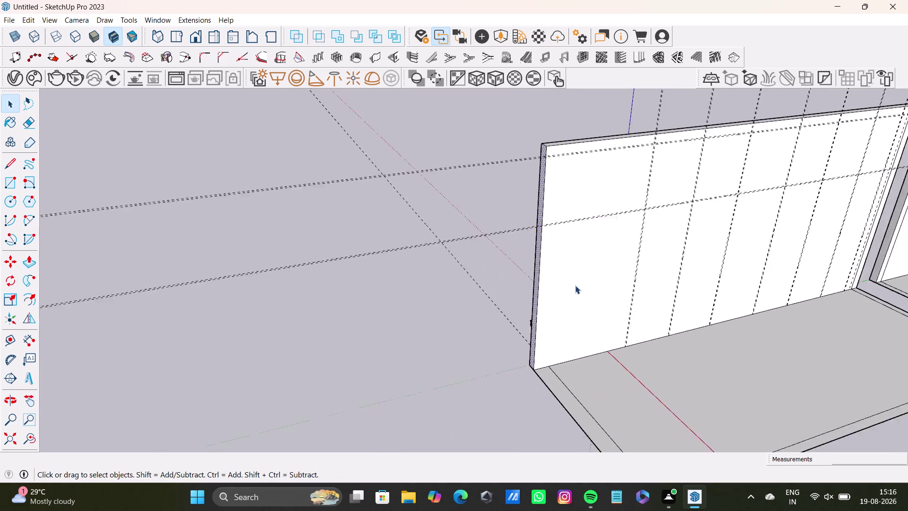
scroll(down, 3)
middle_drag(581, 283, 563, 222)
scroll(up, 3)
middle_drag(535, 225, 648, 227)
click(520, 234)
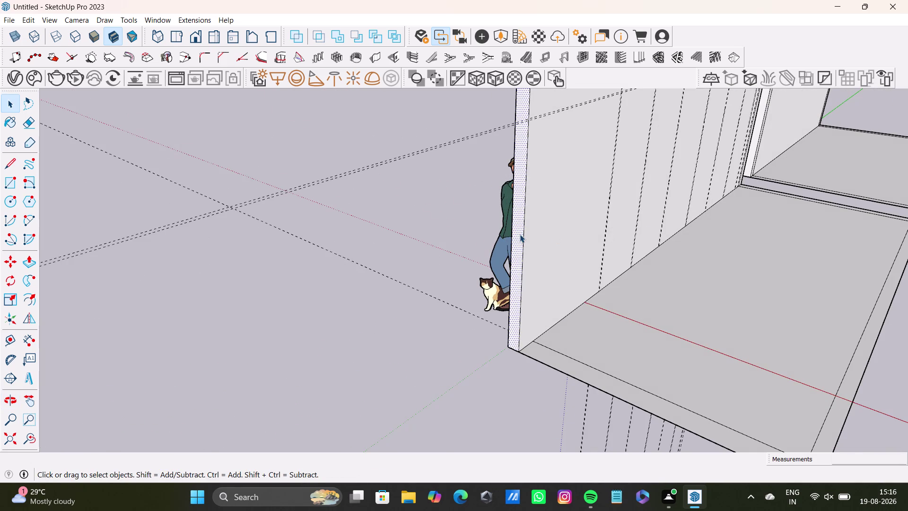
click(520, 238)
Make several push/pull attempts on the wall's thin end face.
key(p)
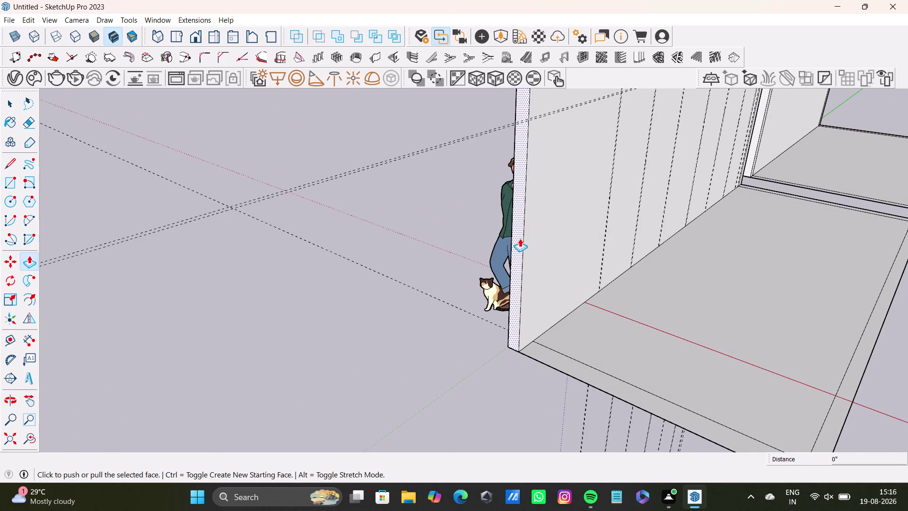
drag(518, 241, 488, 266)
drag(516, 279, 506, 297)
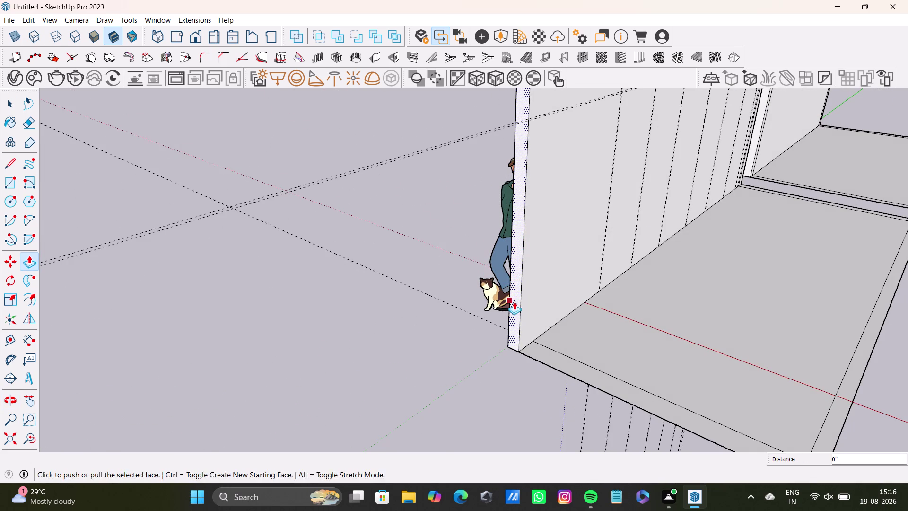
click(514, 302)
drag(514, 302, 473, 326)
drag(512, 299, 499, 312)
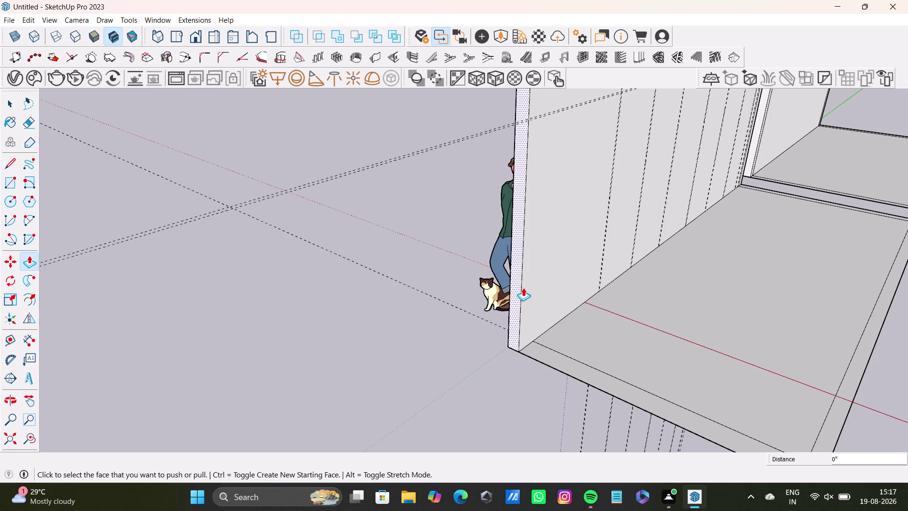
click(517, 232)
drag(517, 232, 503, 244)
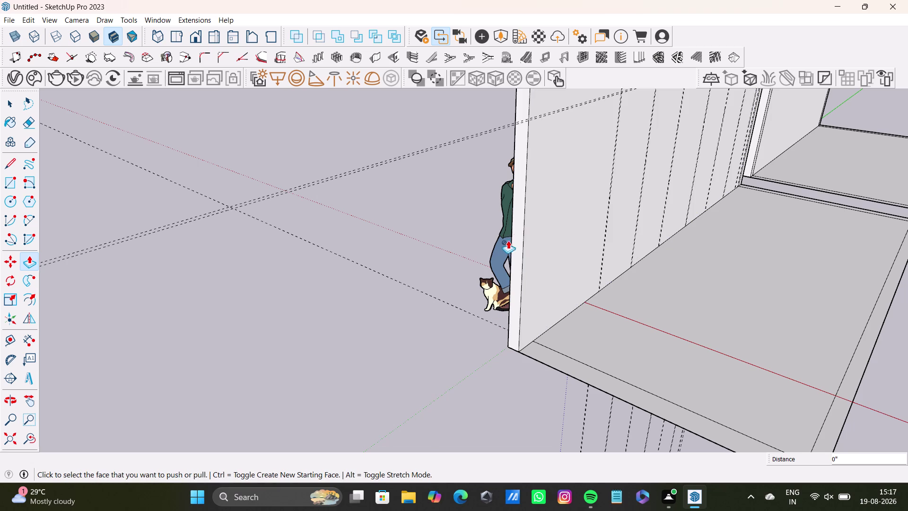
drag(517, 232, 545, 215)
drag(518, 226, 531, 222)
key(space)
Reselect the end face and pull it outward to a new position.
triple_click(518, 225)
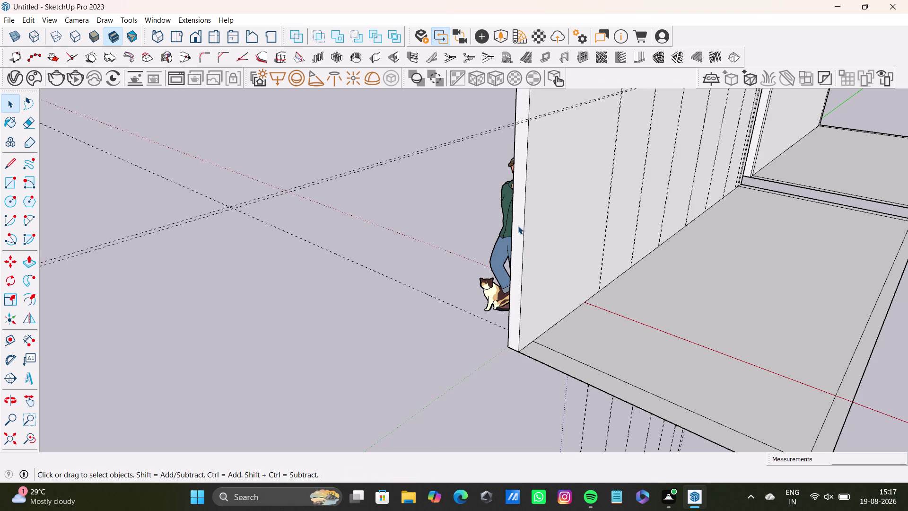
click(519, 226)
double_click(519, 226)
click(516, 236)
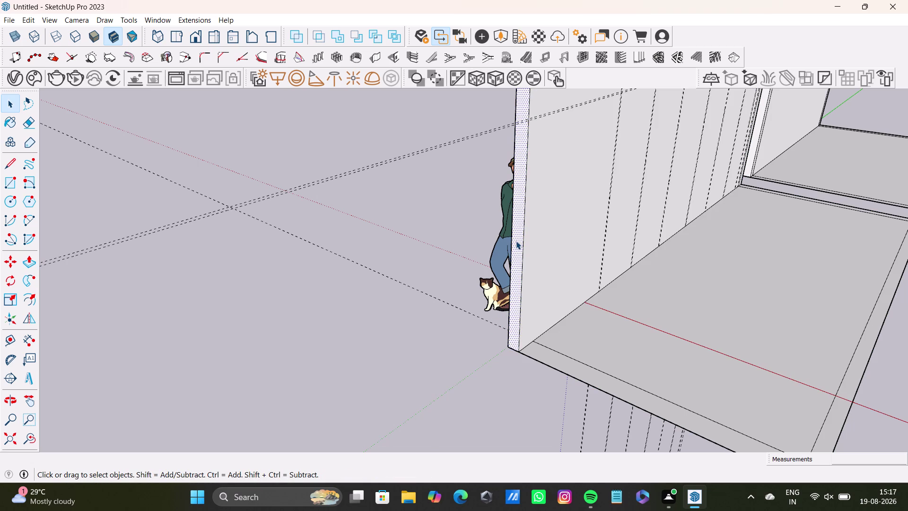
key(p)
drag(516, 241, 498, 261)
drag(519, 257, 492, 281)
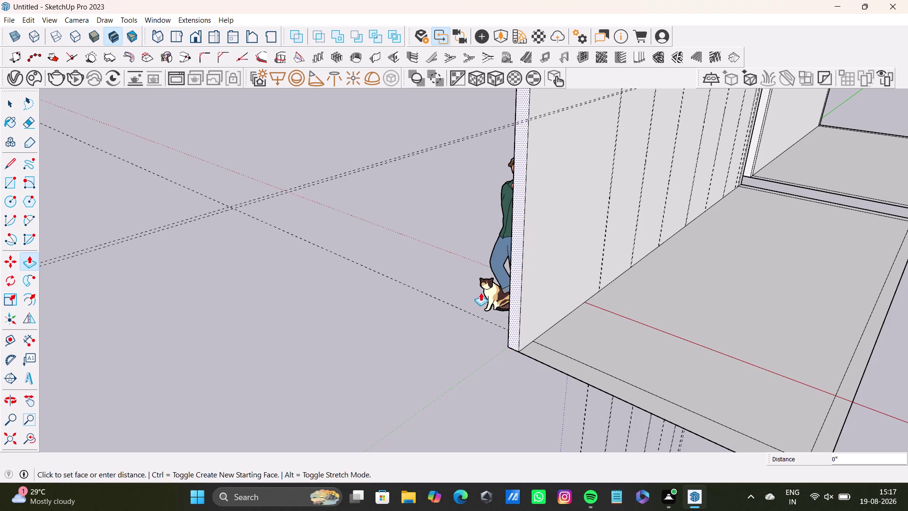
drag(492, 280, 468, 302)
Orbit back to the front and frame the left wall panel.
scroll(down, 3)
middle_drag(682, 225, 500, 207)
scroll(down, 3)
scroll(up, 3)
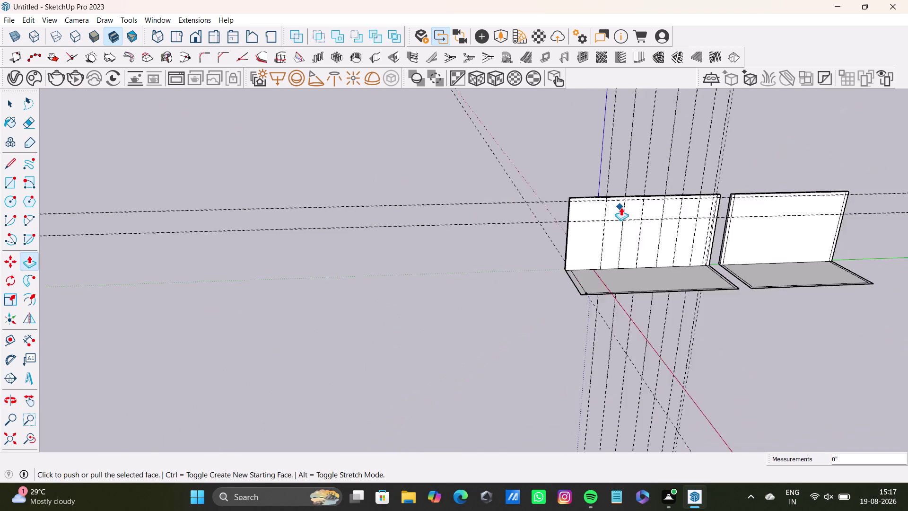
scroll(down, 3)
scroll(down, 3)
middle_drag(662, 216, 528, 210)
scroll(up, 3)
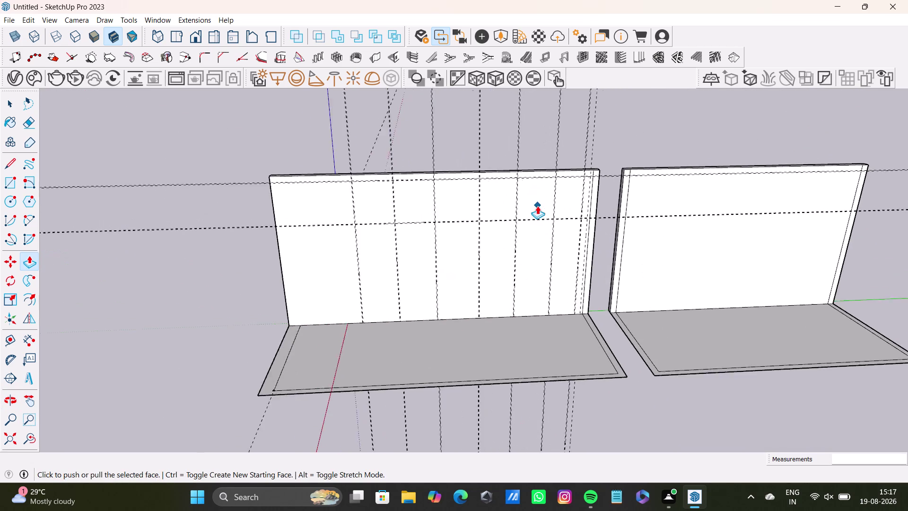
middle_drag(538, 206, 578, 157)
scroll(up, 3)
scroll(down, 3)
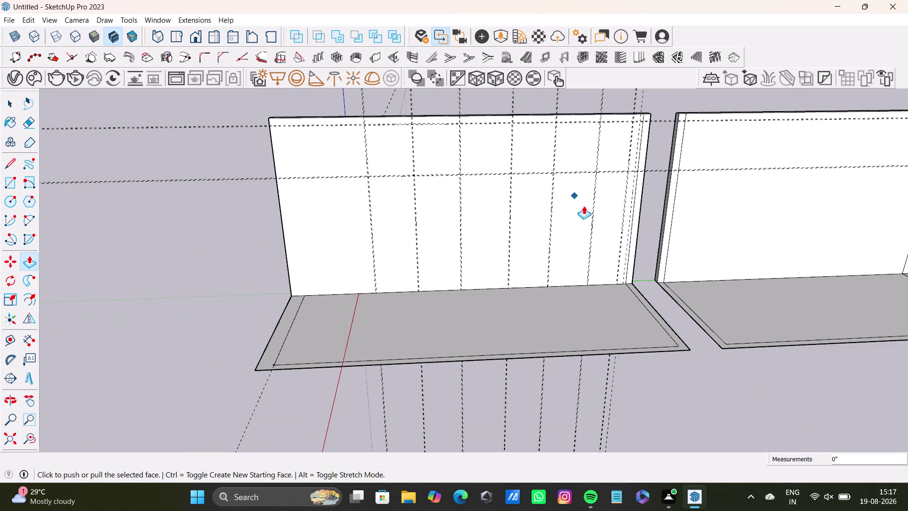
middle_drag(585, 206, 513, 219)
middle_drag(548, 207, 594, 206)
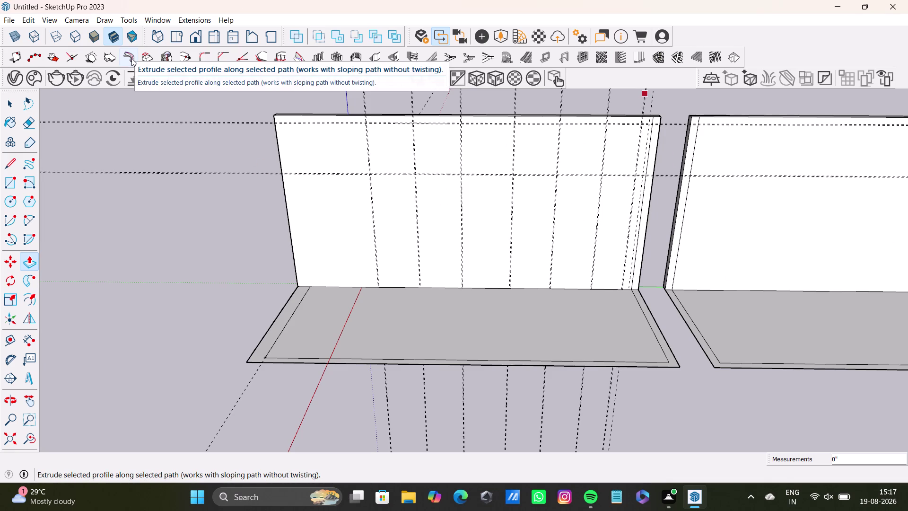
click(33, 23)
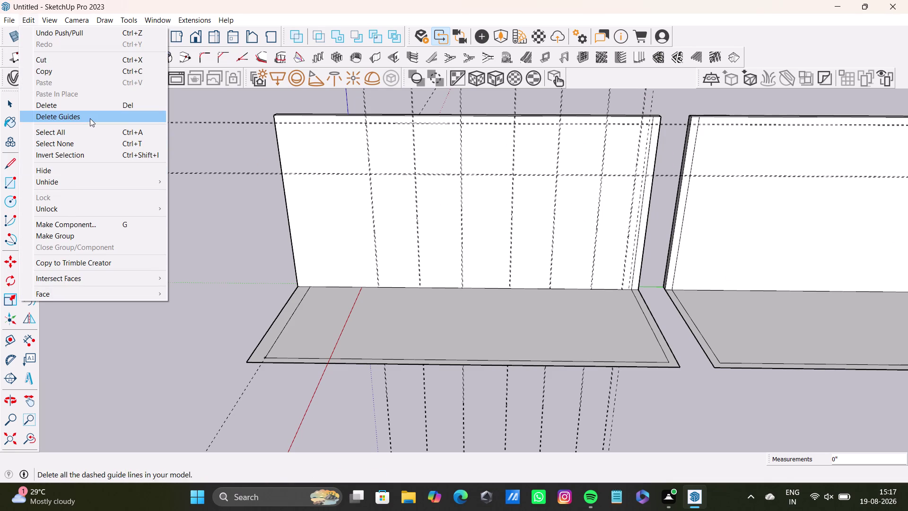
Delete all guides with Edit > Delete Guides, then look down at the slab.
click(90, 118)
key(space)
scroll(down, 3)
scroll(up, 3)
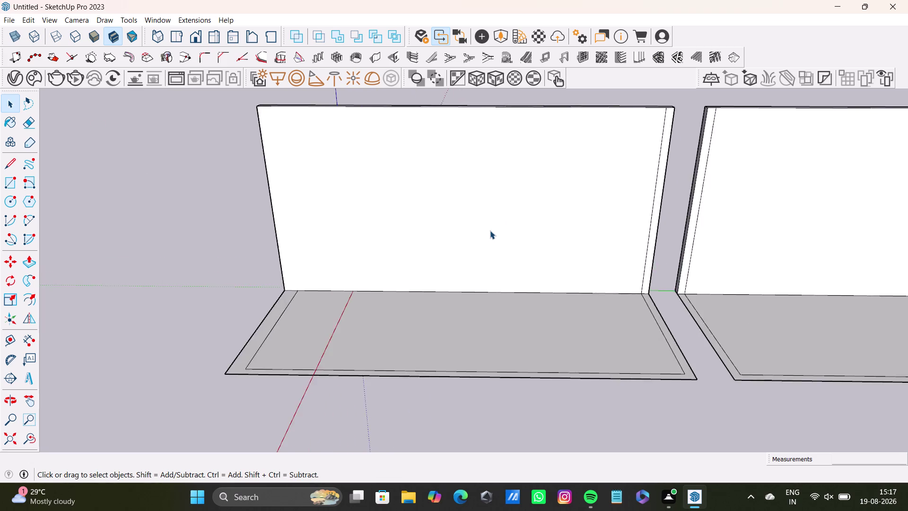
scroll(down, 3)
middle_drag(490, 230, 487, 409)
scroll(up, 3)
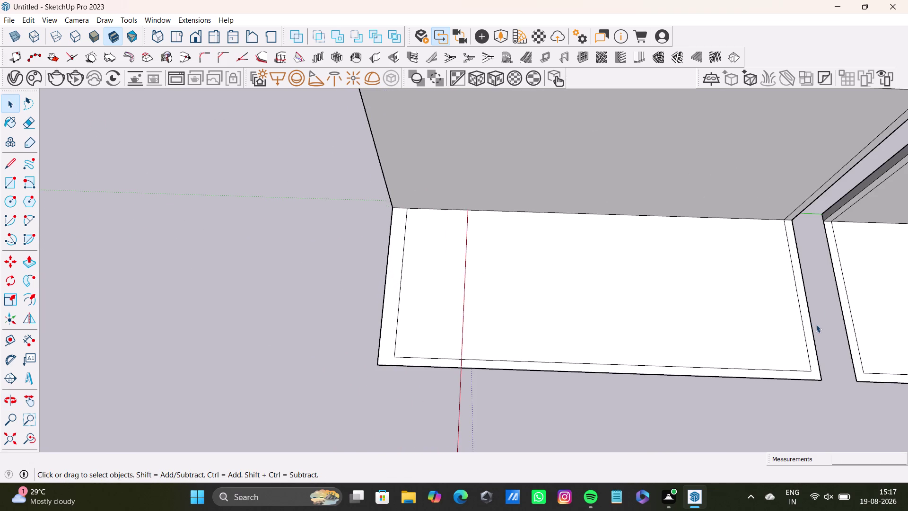
Tilt the view over the slab and place a guide with the Tape Measure.
scroll(up, 3)
middle_drag(808, 336, 670, 287)
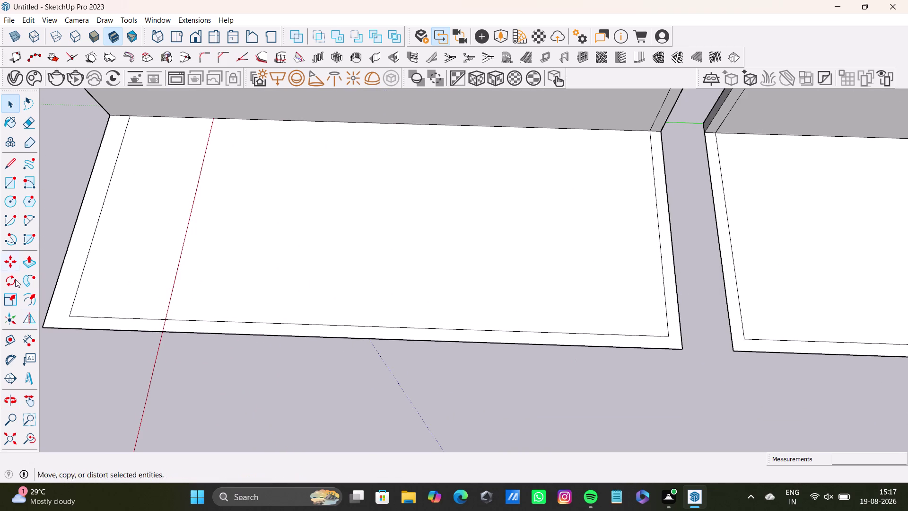
click(11, 340)
scroll(up, 3)
click(711, 288)
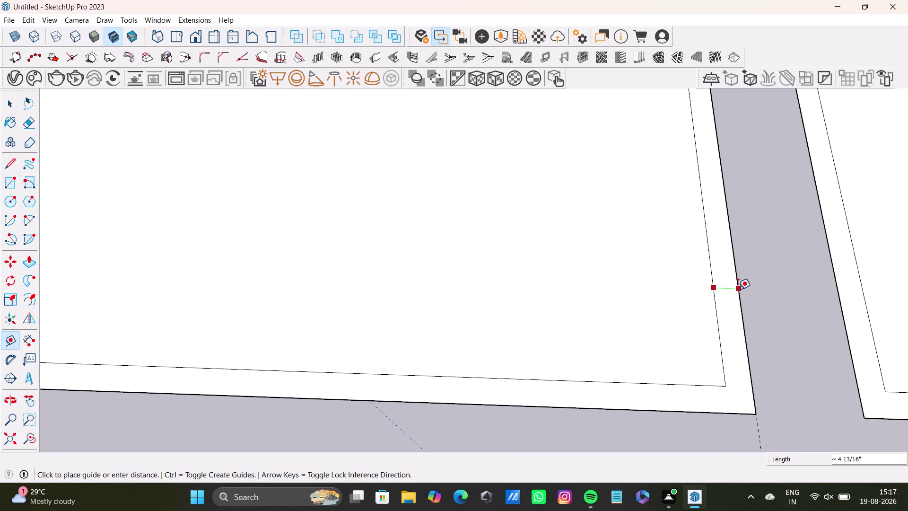
key(space)
Delete the inner border edge at the slab's left end.
scroll(down, 3)
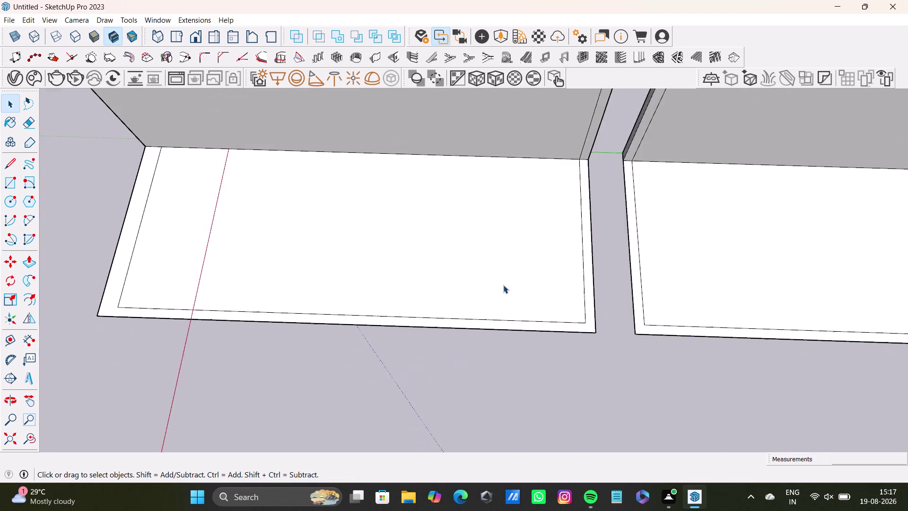
scroll(down, 3)
middle_drag(510, 274, 704, 239)
scroll(up, 3)
scroll(down, 3)
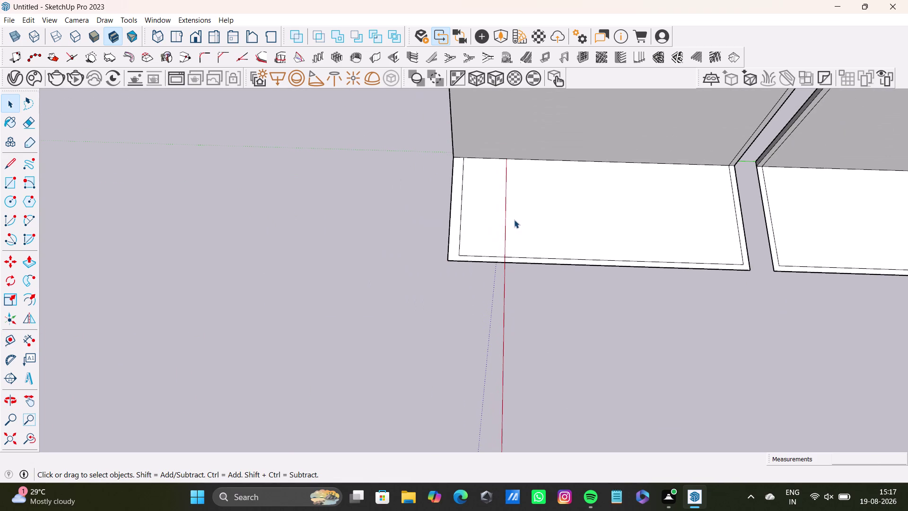
scroll(down, 3)
scroll(up, 3)
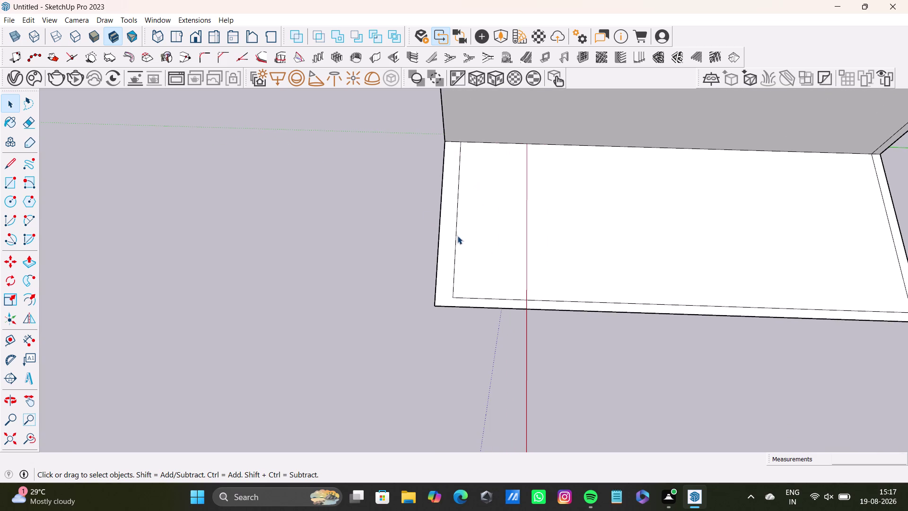
click(454, 239)
key(Delete)
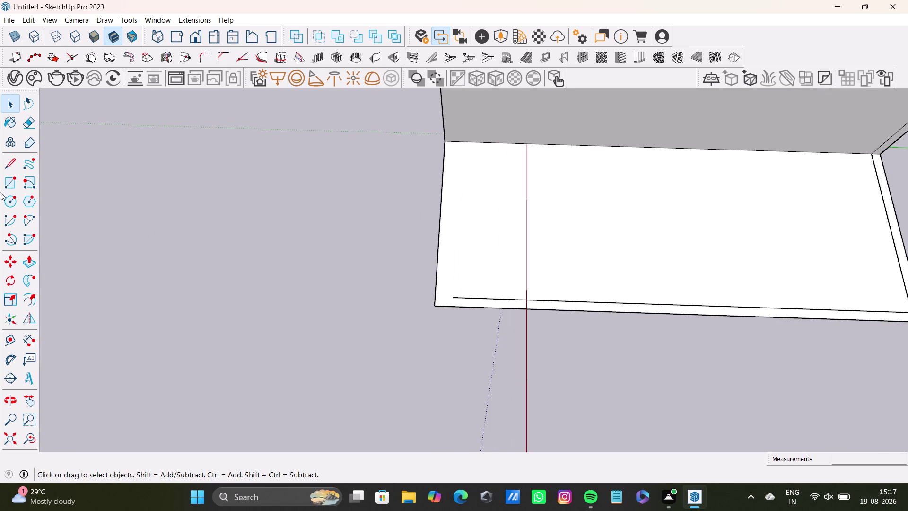
Place a guide just inside the slab's left edge, trace a line along it, then undo.
click(13, 340)
scroll(up, 3)
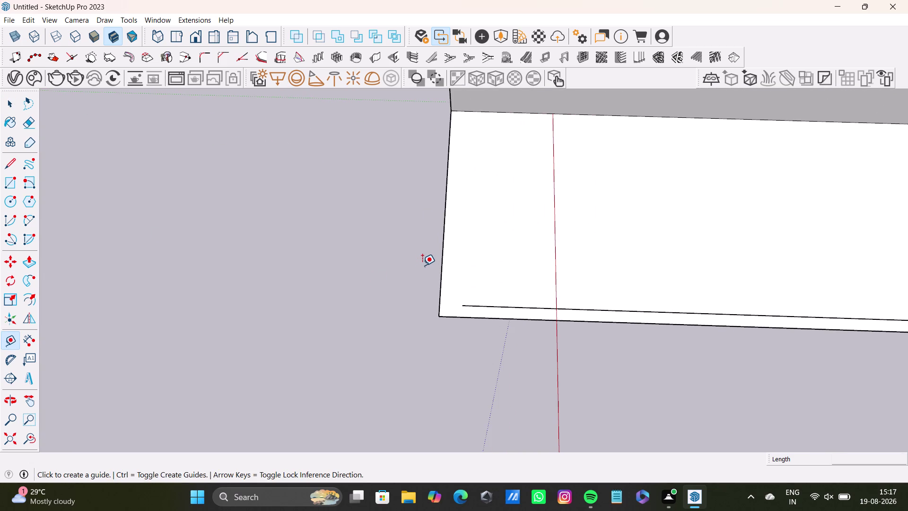
click(443, 243)
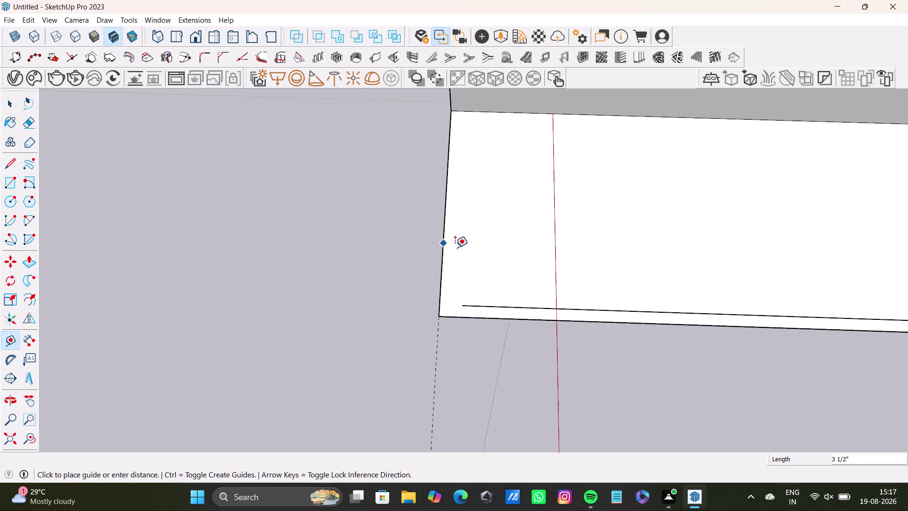
click(458, 247)
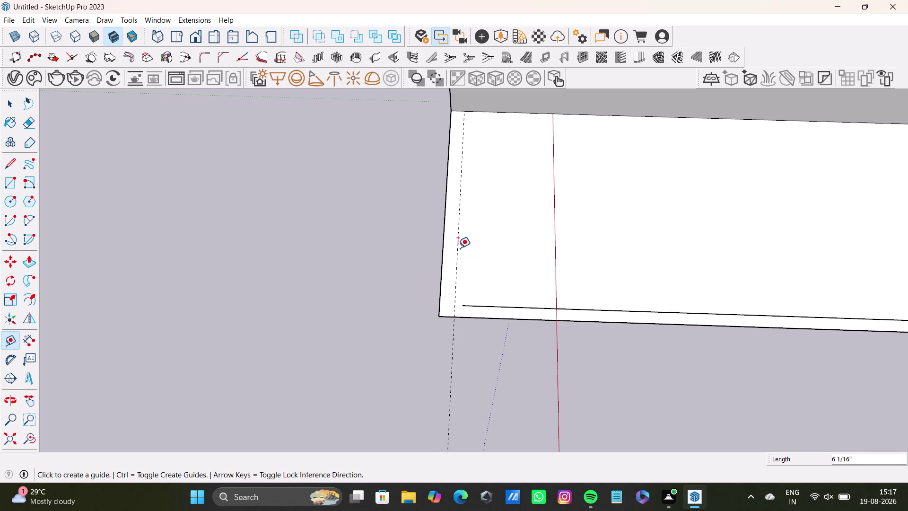
key(space)
click(15, 172)
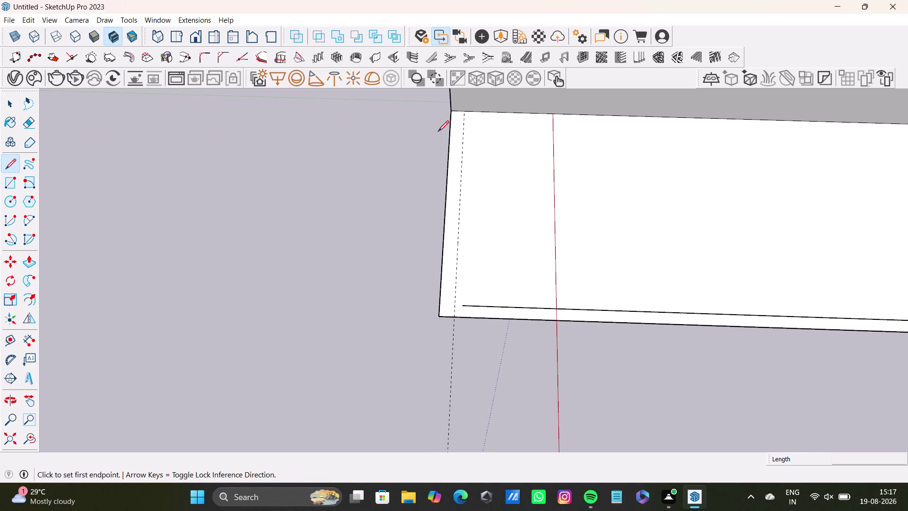
click(465, 113)
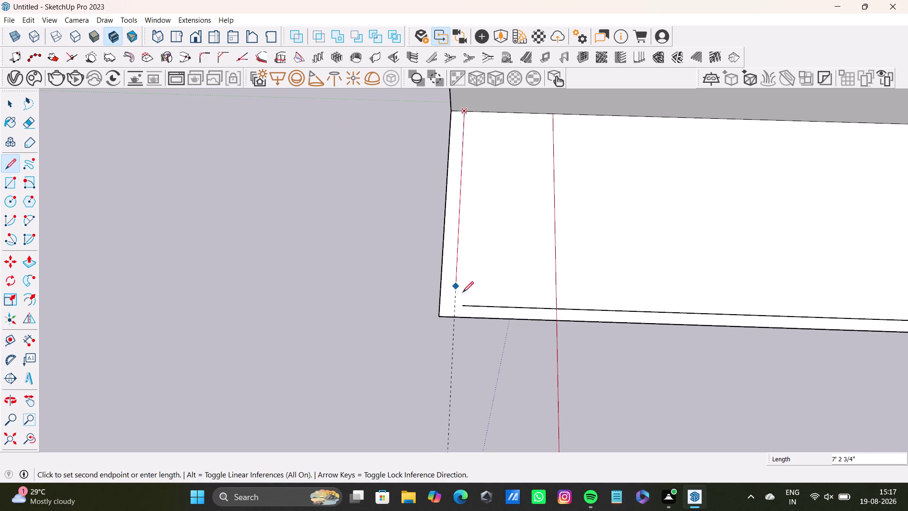
drag(455, 305, 460, 305)
click(466, 304)
key(space)
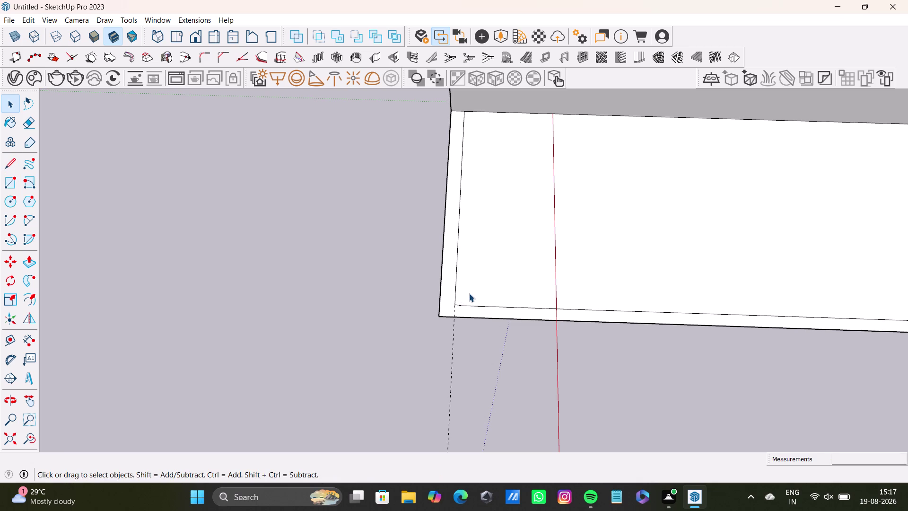
key(ctrl+z)
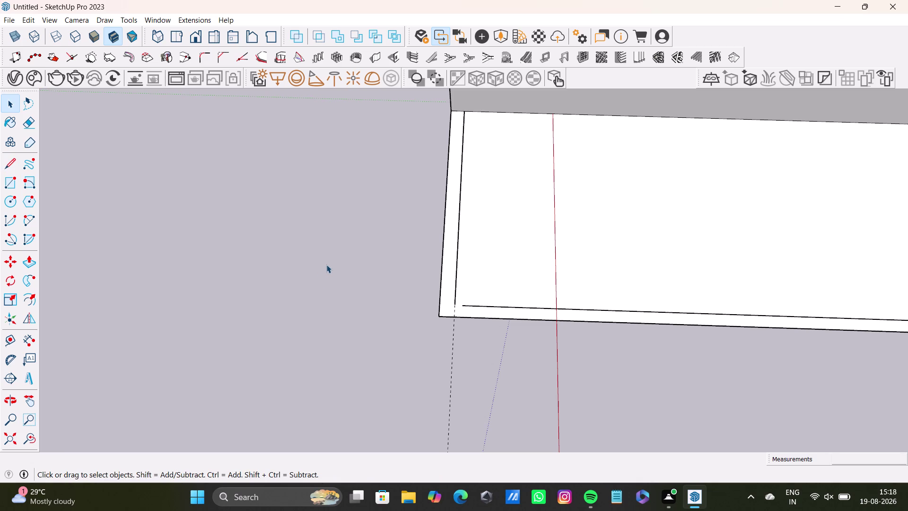
Draw a line from the inset border line's end to the inner corner point.
click(15, 166)
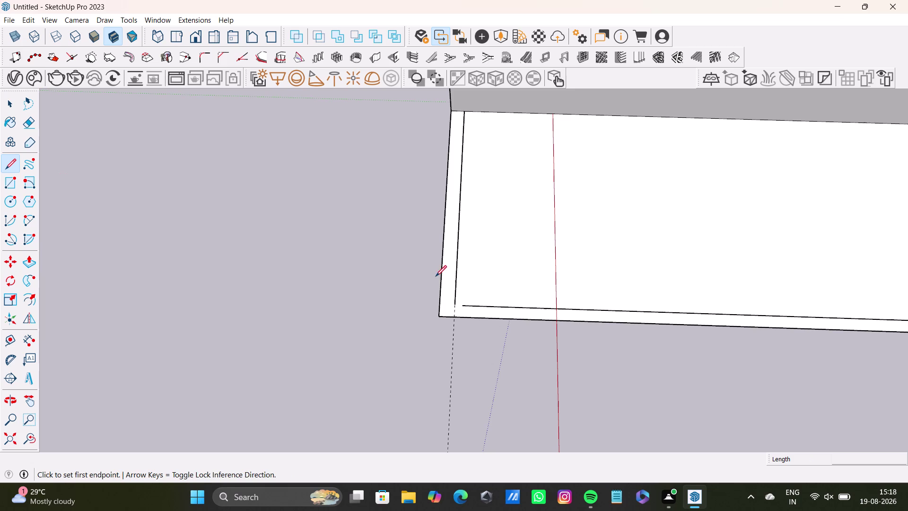
scroll(up, 3)
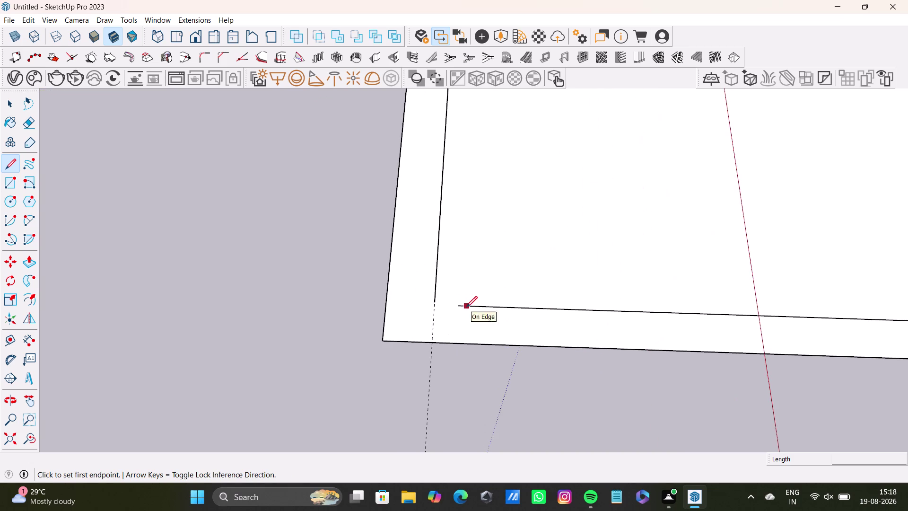
click(460, 307)
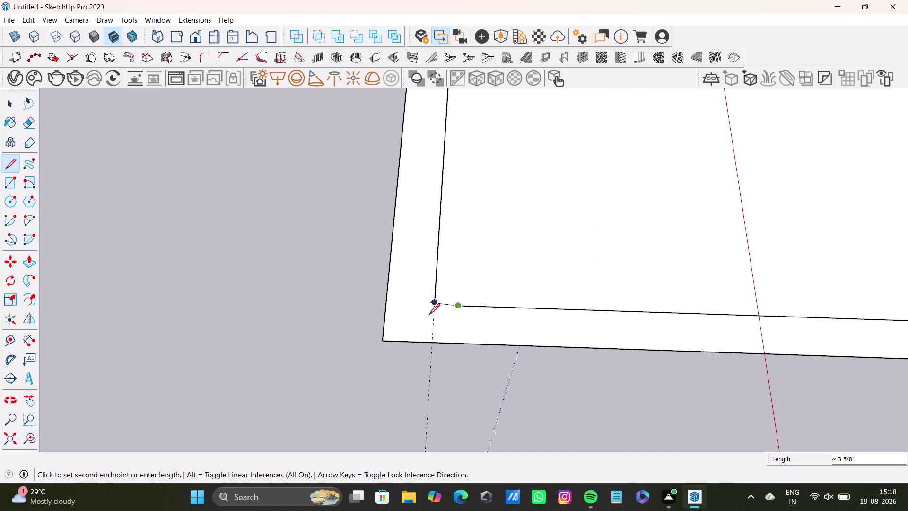
scroll(up, 3)
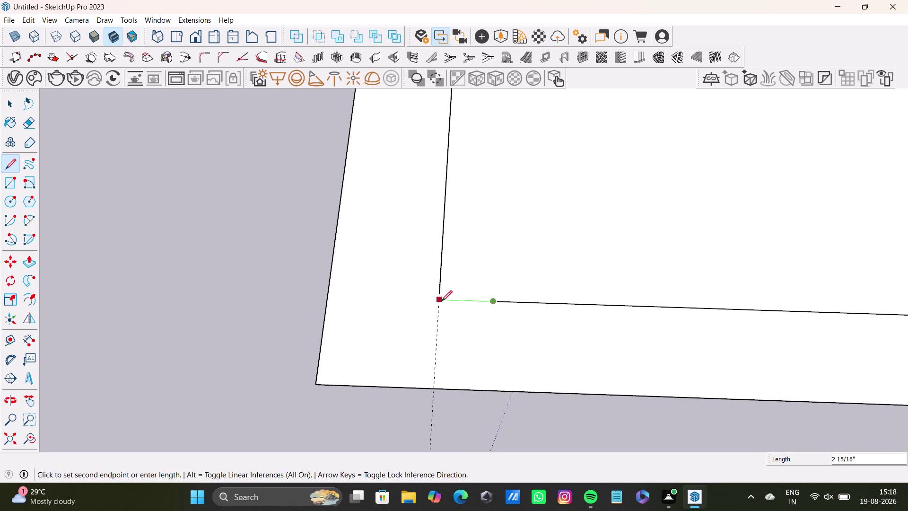
click(441, 301)
click(439, 290)
key(space)
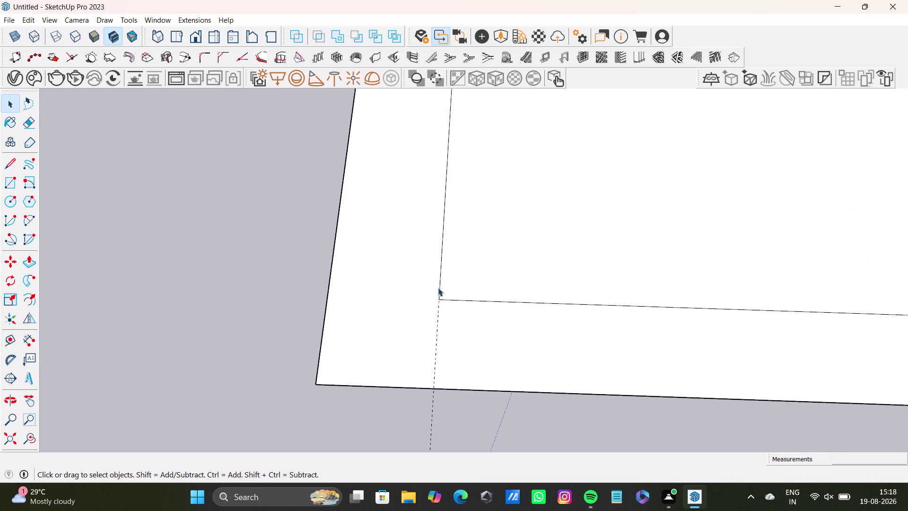
scroll(down, 3)
scroll(up, 3)
Orbit and zoom to a perspective view showing both wall panels and their slabs.
scroll(down, 3)
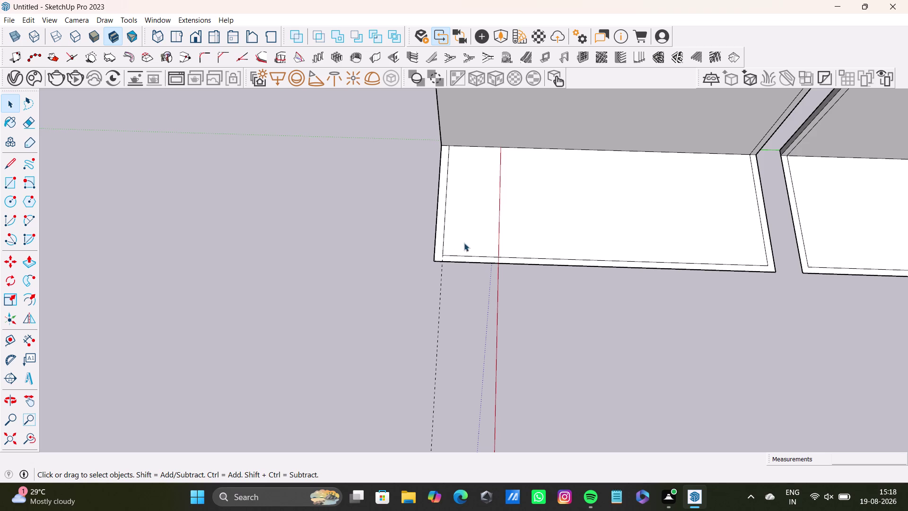
scroll(down, 3)
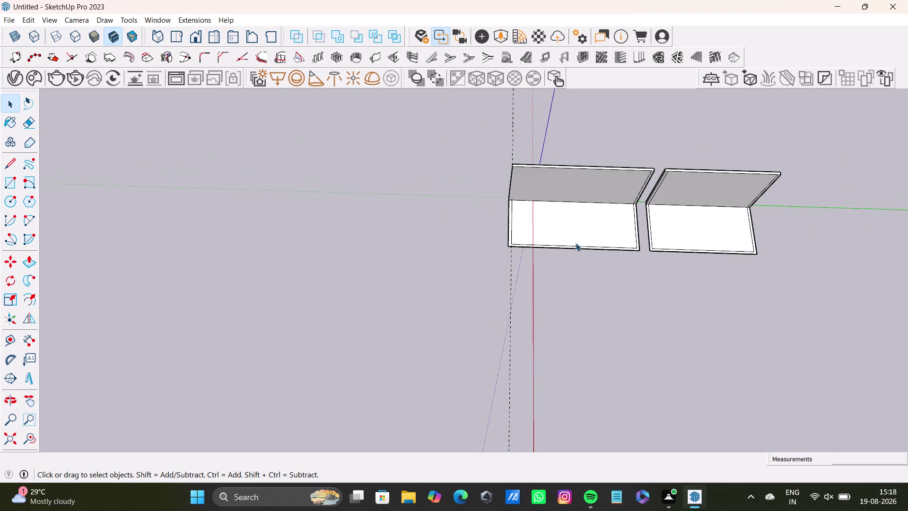
middle_drag(591, 248, 601, 132)
scroll(up, 3)
middle_drag(572, 187, 564, 144)
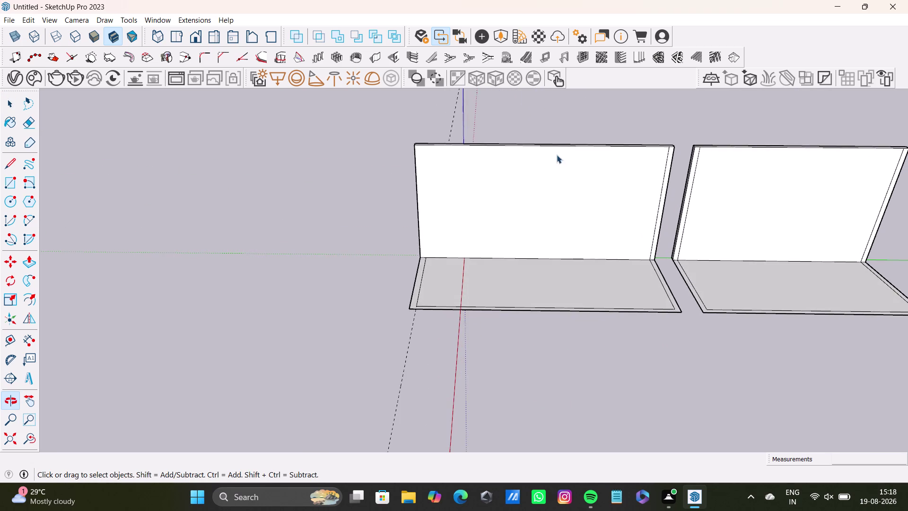
scroll(up, 3)
scroll(down, 3)
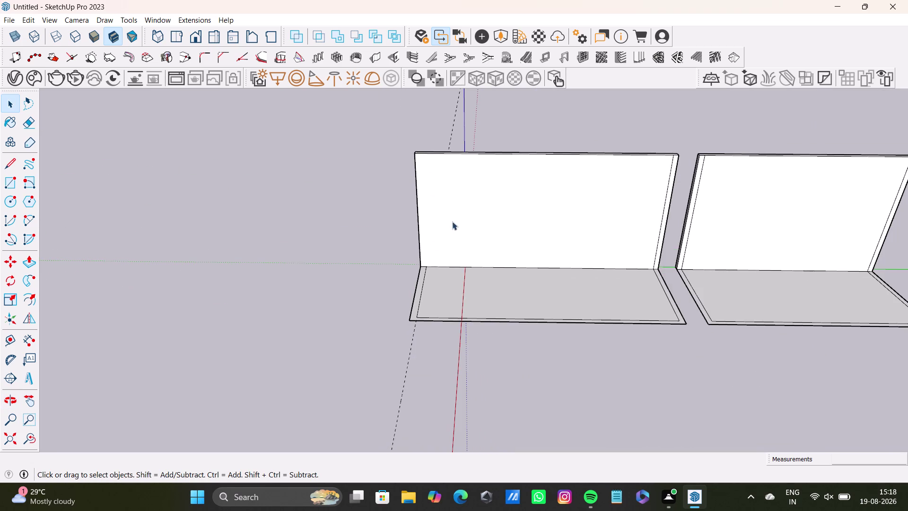
middle_drag(481, 231, 585, 224)
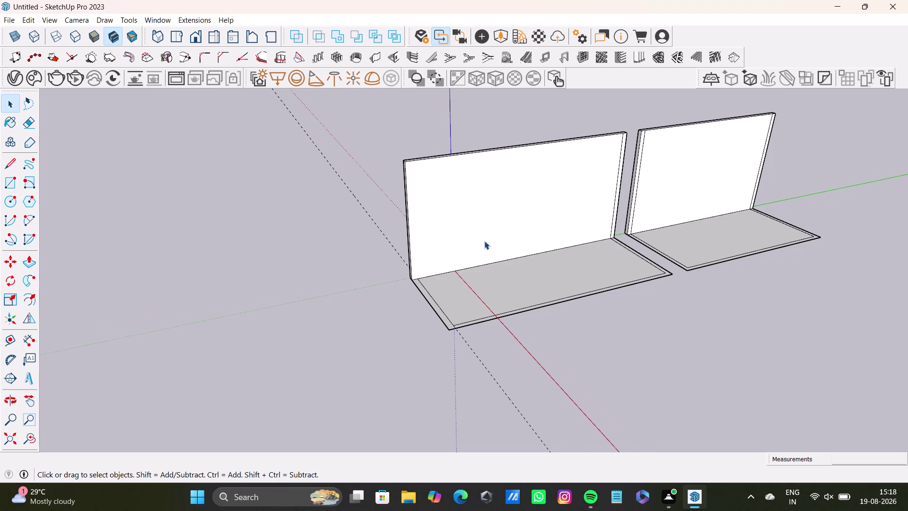
Pull a guide a few inches inside the first wall panel's left edge.
click(7, 334)
scroll(up, 3)
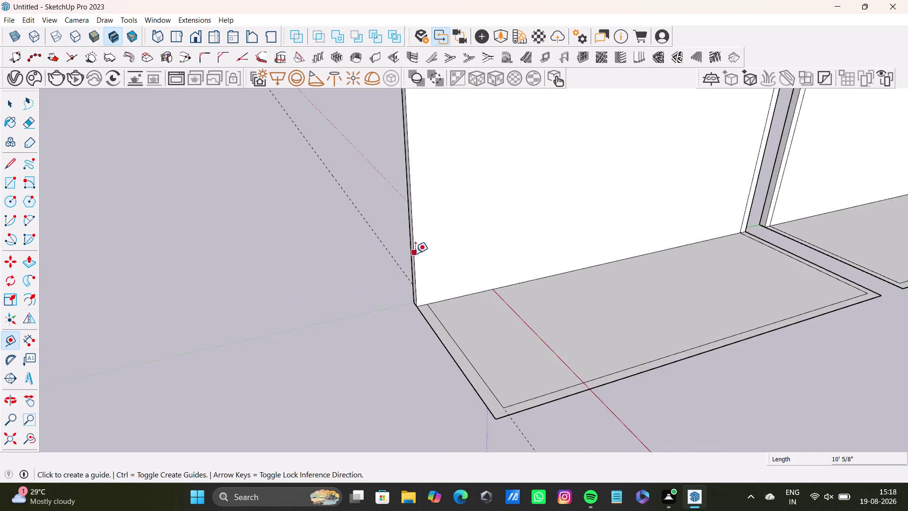
scroll(up, 3)
click(415, 260)
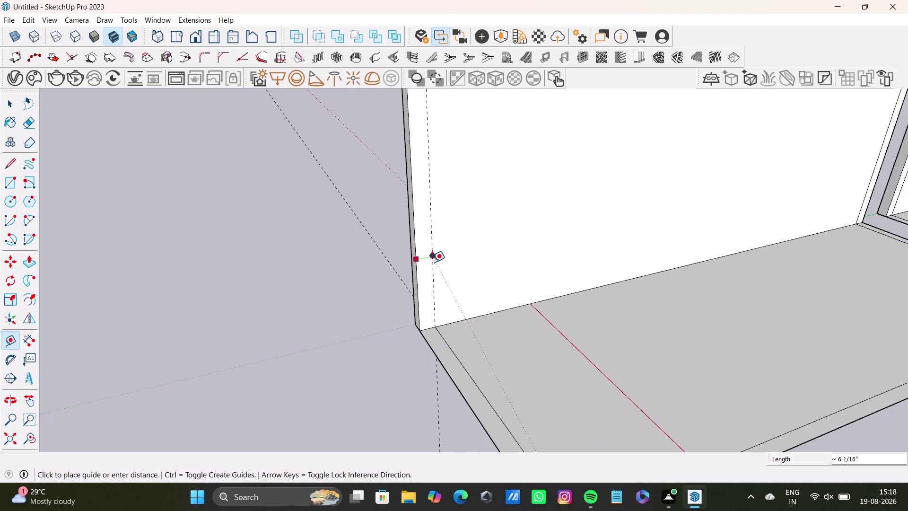
click(432, 262)
scroll(down, 3)
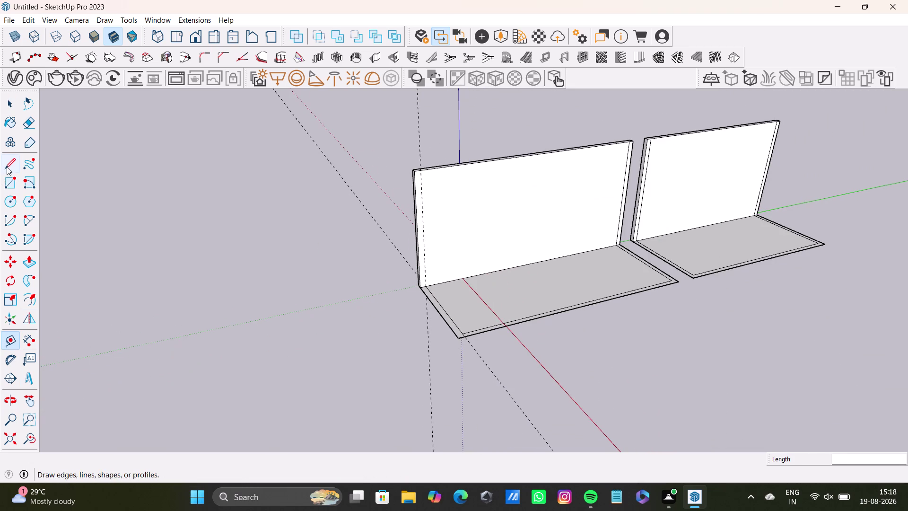
Draw a vertical border line along the new guide from top to bottom.
click(13, 165)
scroll(up, 3)
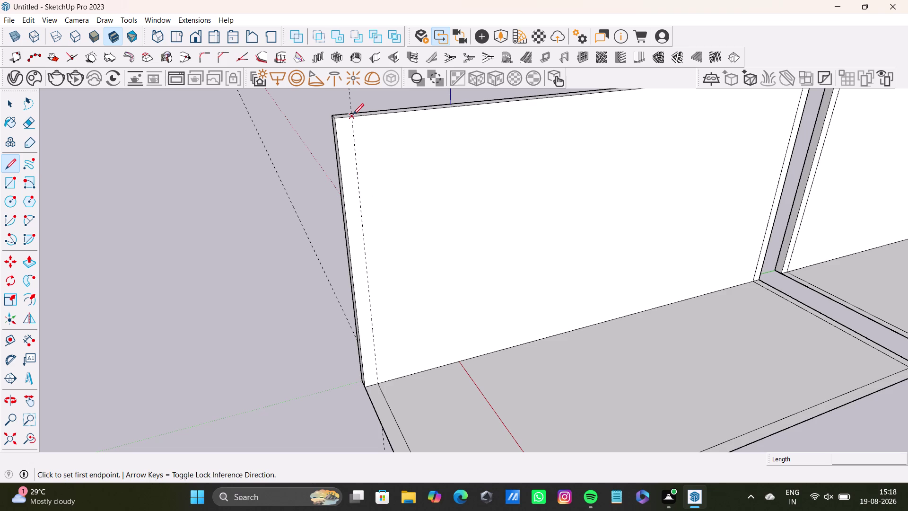
click(353, 114)
click(379, 383)
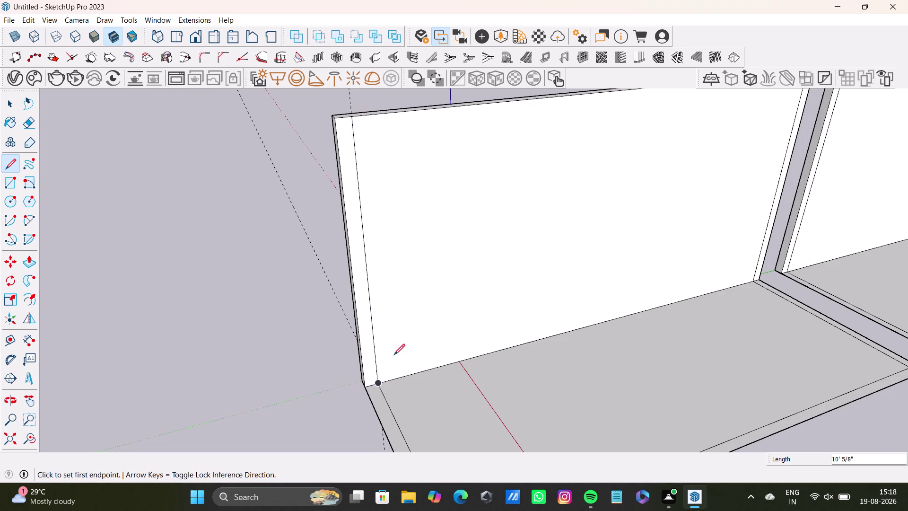
key(space)
scroll(down, 3)
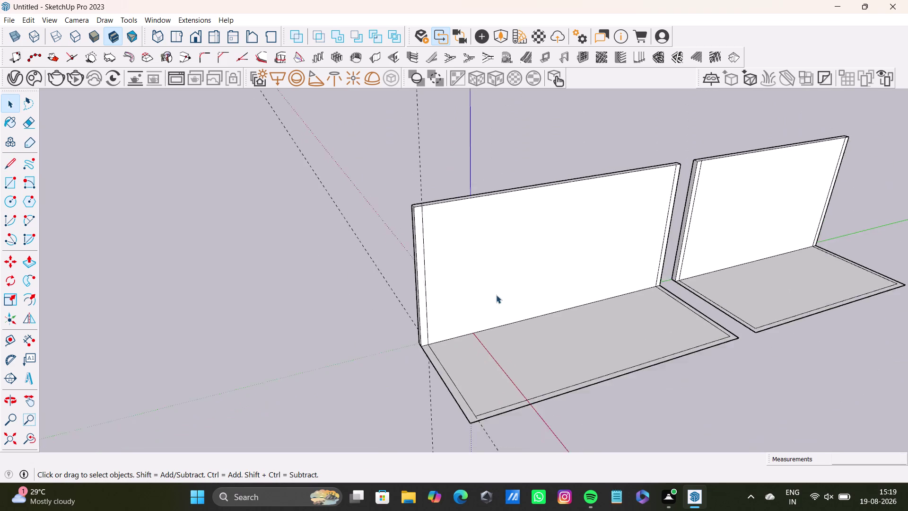
Orbit and zoom to a close, level front view of the first wall's left corner.
middle_drag(489, 295, 401, 337)
scroll(down, 3)
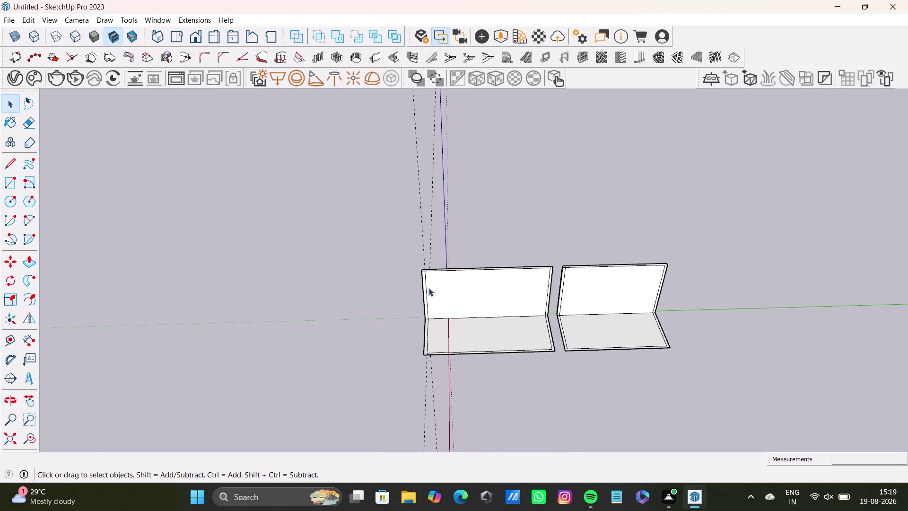
scroll(up, 3)
middle_drag(447, 275, 558, 160)
scroll(up, 3)
scroll(down, 3)
middle_drag(535, 285, 425, 407)
scroll(down, 3)
middle_drag(452, 393, 442, 415)
scroll(down, 3)
middle_drag(443, 415, 509, 216)
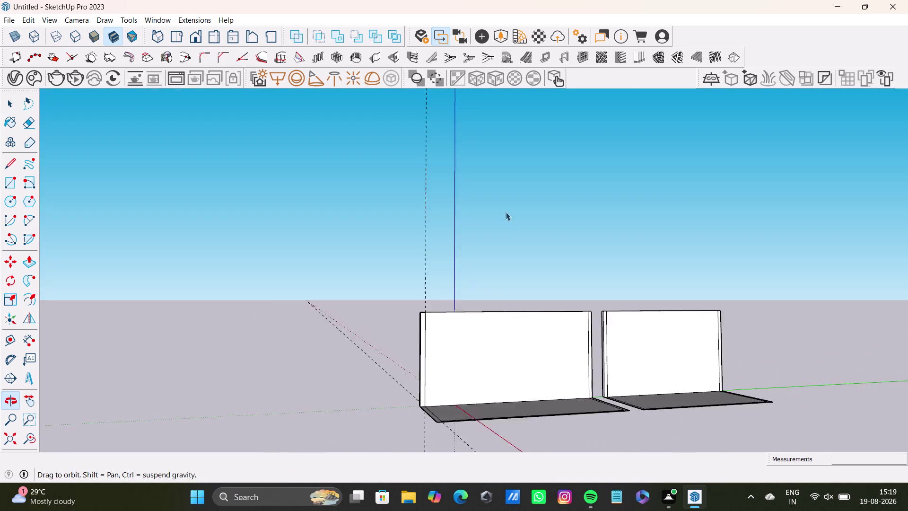
middle_drag(508, 216, 507, 214)
scroll(up, 3)
middle_drag(454, 341, 420, 337)
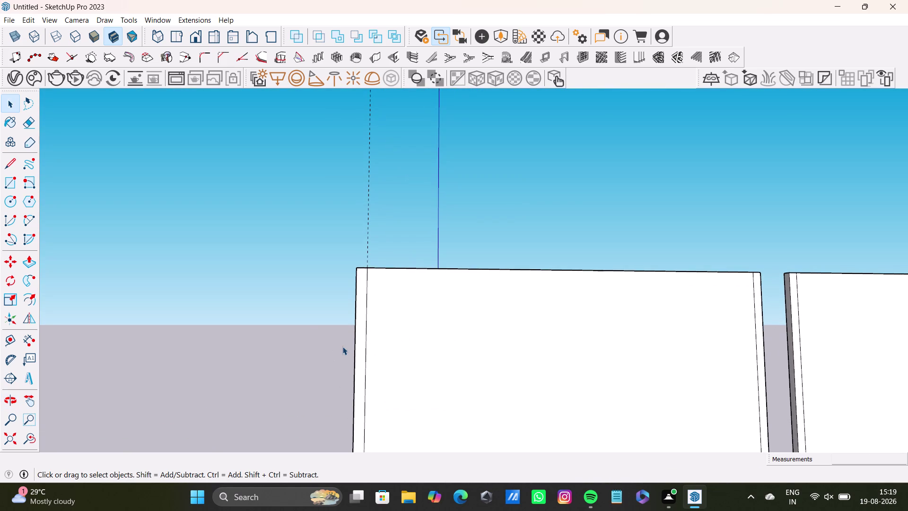
Place a guide 1" inside the first wall's left edge, correcting the entry from 0.5.
key(t)
key(Return)
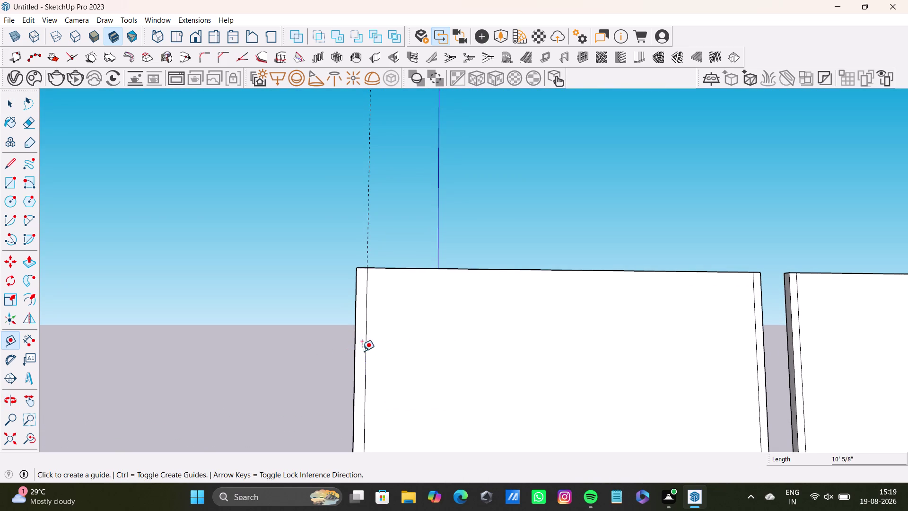
click(366, 356)
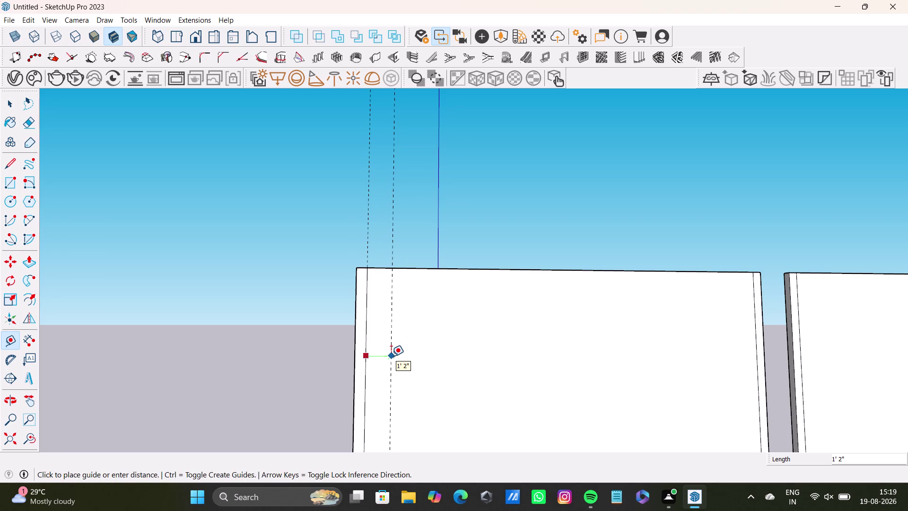
text(0.5)
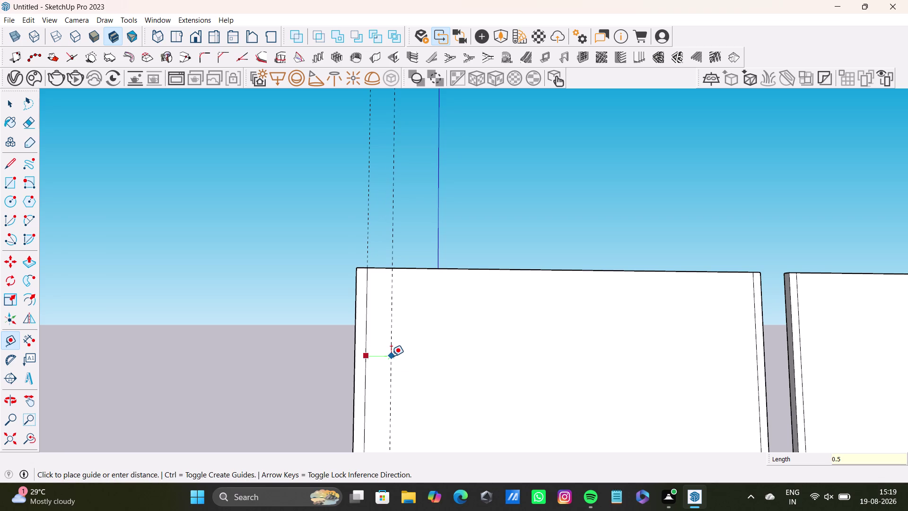
key(BackSpace)
key(BackSpace)
key(BackSpace)
key(1)
key(shift+quotedbl)
key(Return)
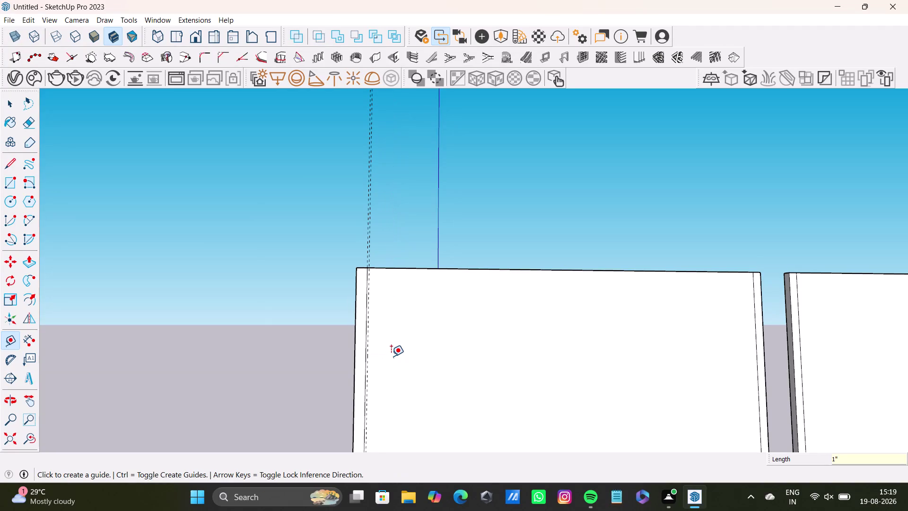
Cancel the Save As dialog without saving and undo the last change.
scroll(up, 3)
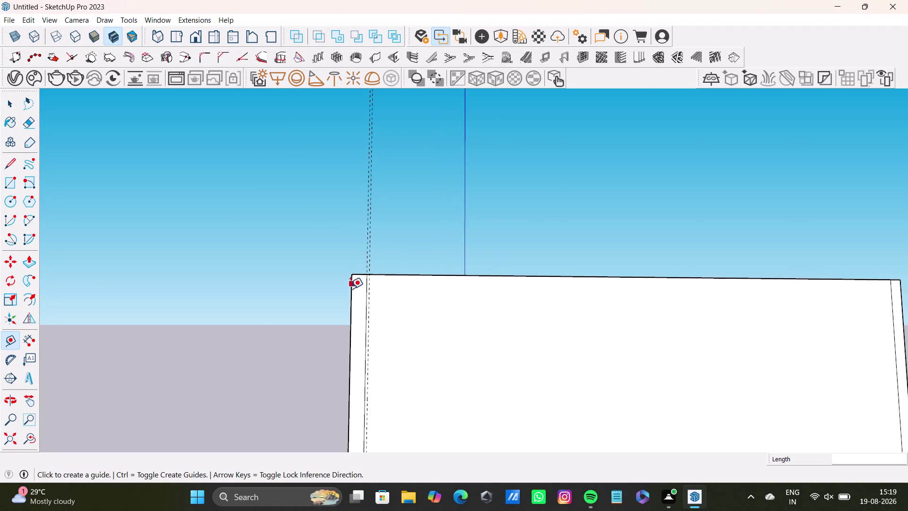
scroll(up, 3)
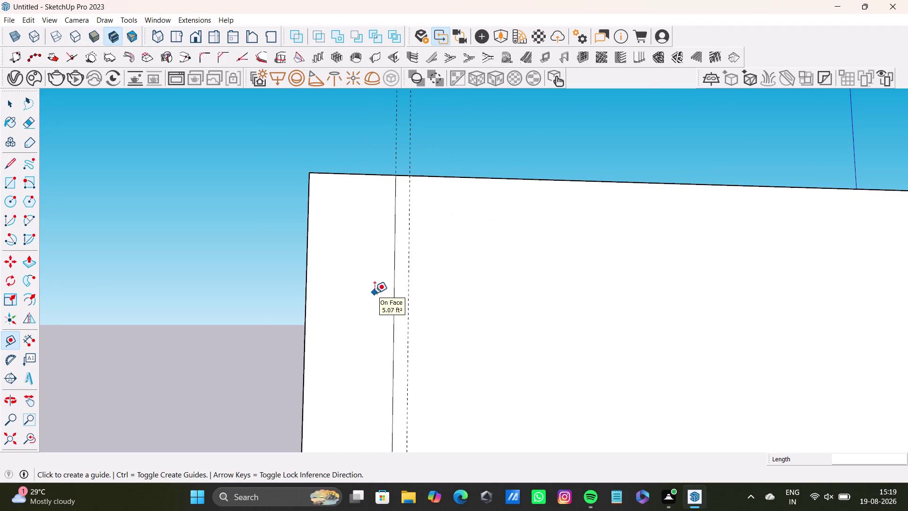
key(ctrl+s)
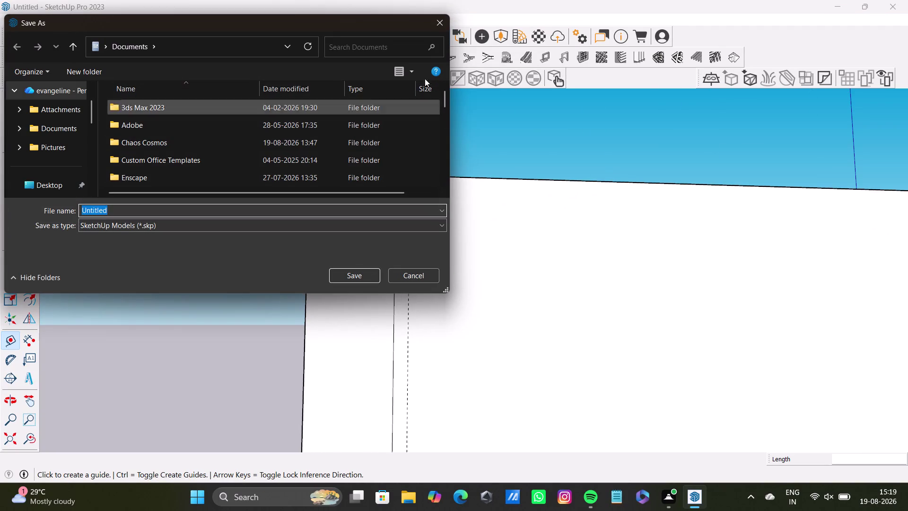
click(444, 28)
key(ctrl+z)
scroll(down, 3)
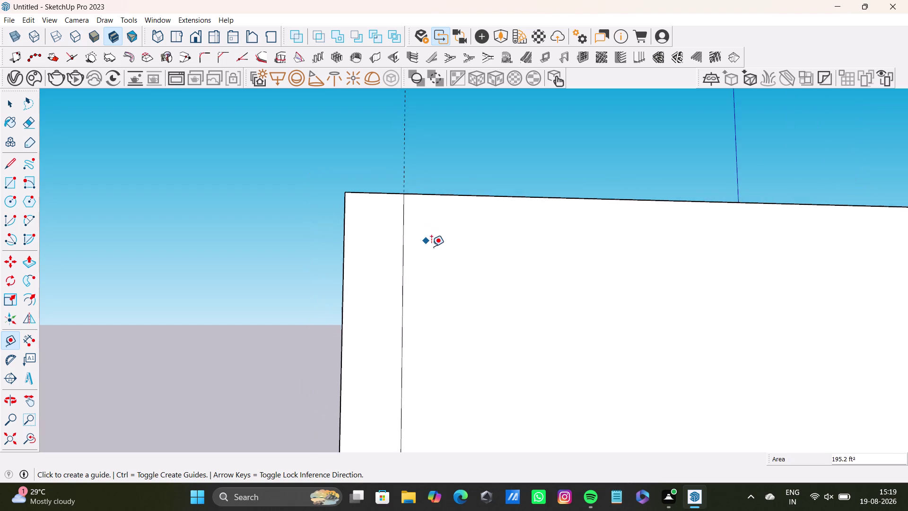
Orbit to the first wall's inner face and place a guide 3" in from its left edge.
scroll(down, 3)
middle_drag(450, 248, 440, 170)
scroll(down, 3)
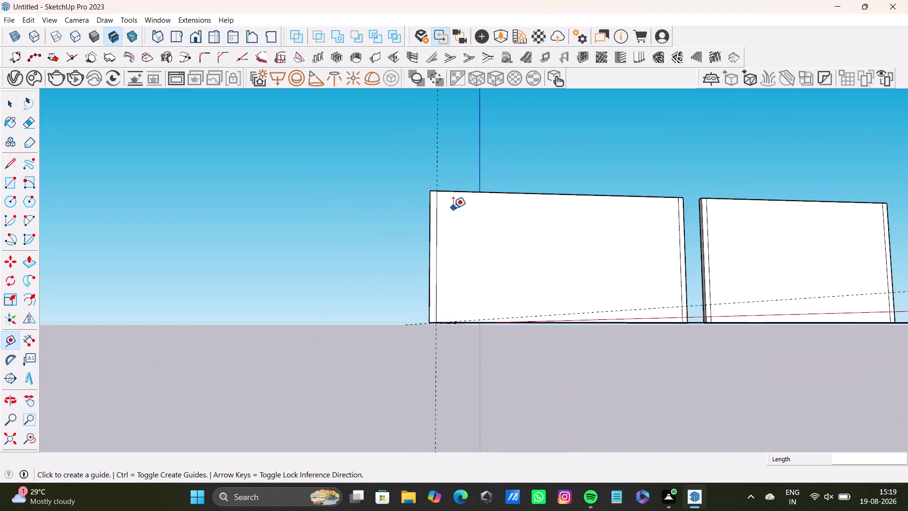
scroll(down, 3)
middle_drag(455, 209, 451, 237)
middle_drag(450, 239, 433, 344)
scroll(up, 3)
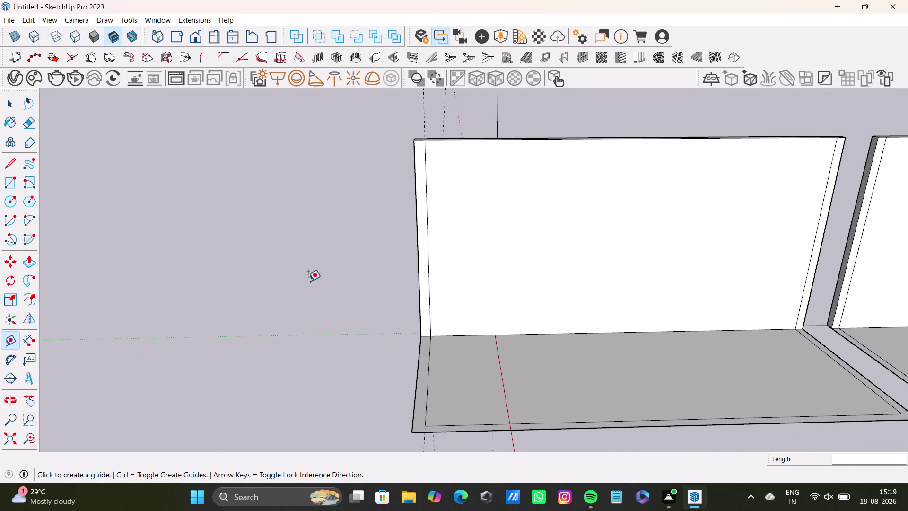
scroll(up, 3)
drag(420, 209, 428, 209)
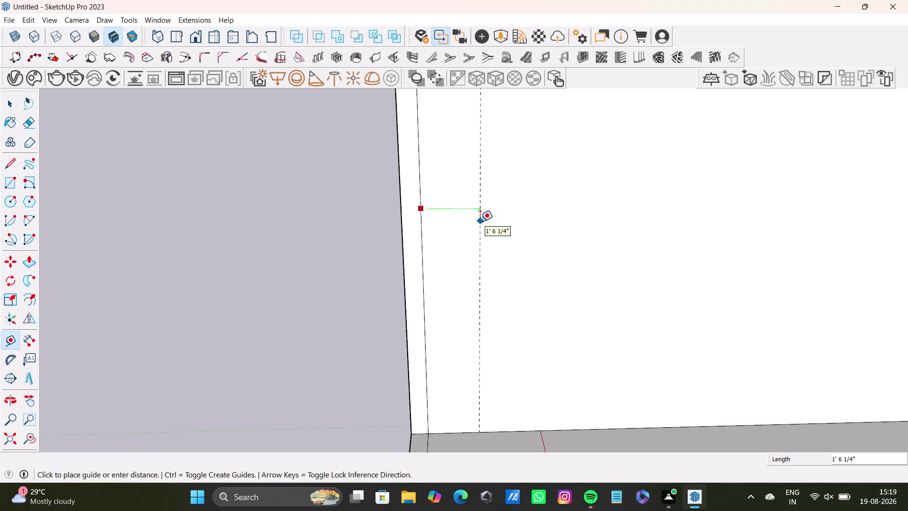
key(3)
key(shift+quotedbl)
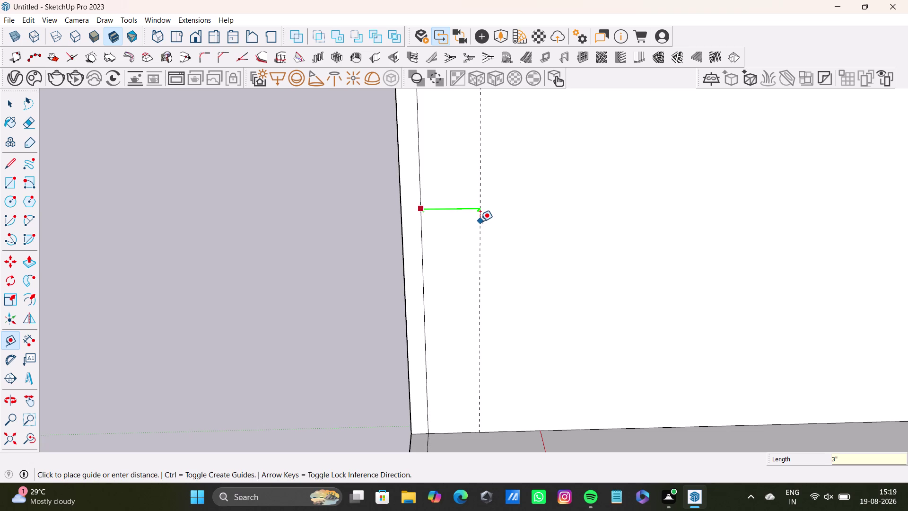
key(Return)
Place a second guide 3" in from the wall's right side edge.
scroll(down, 3)
scroll(up, 3)
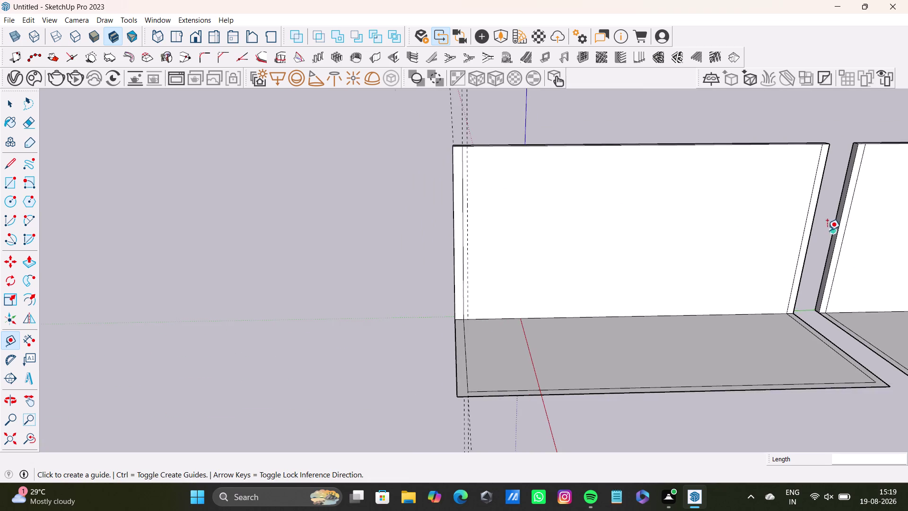
scroll(up, 3)
click(793, 232)
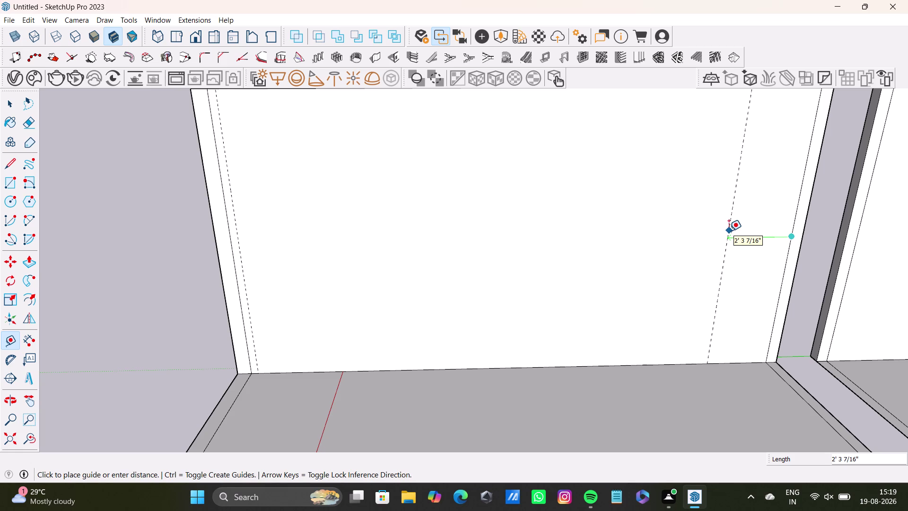
key(3)
key(shift+quotedbl)
key(shift+Return)
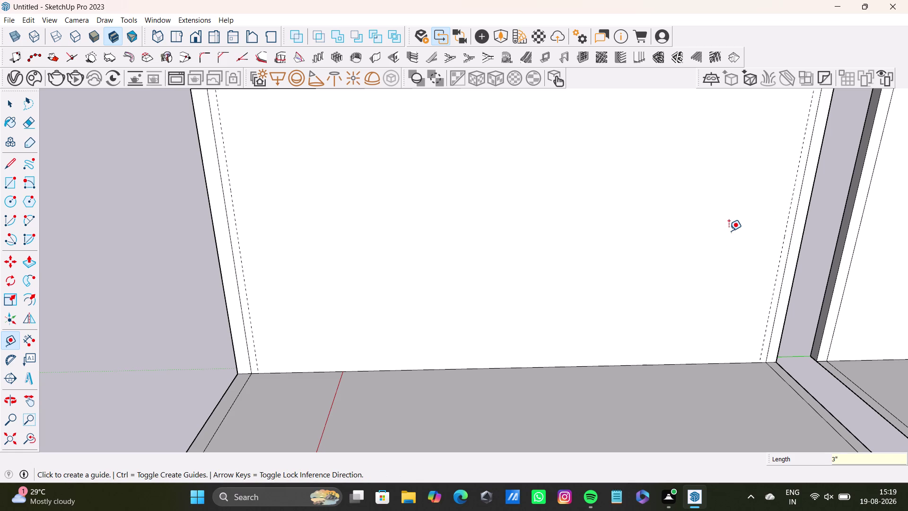
Orbit toward the wall's top edge and start offsetting a guide below it.
scroll(down, 3)
scroll(up, 3)
scroll(up, 3)
scroll(up, 3)
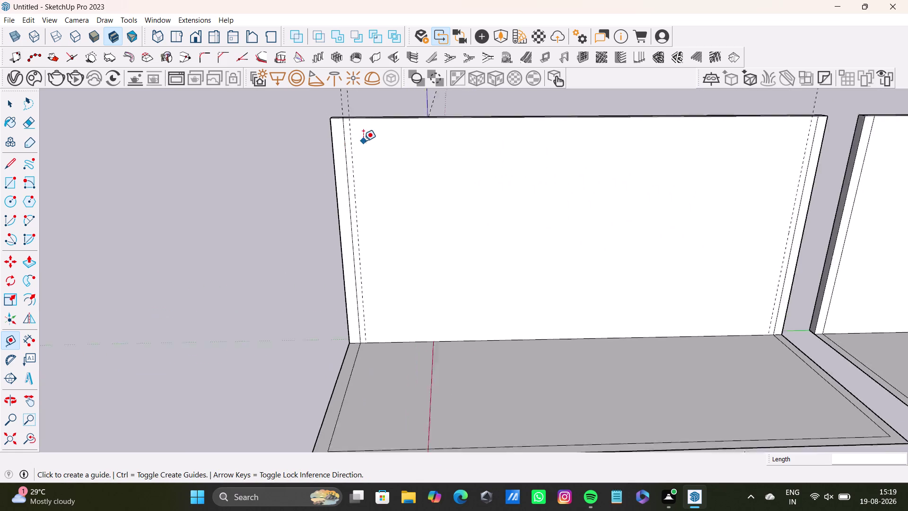
scroll(up, 3)
middle_drag(399, 148, 397, 119)
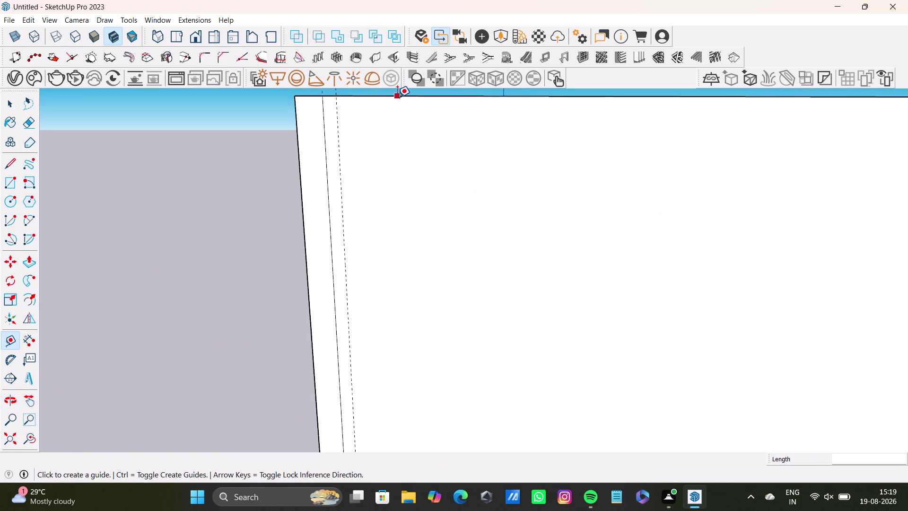
click(401, 95)
click(409, 114)
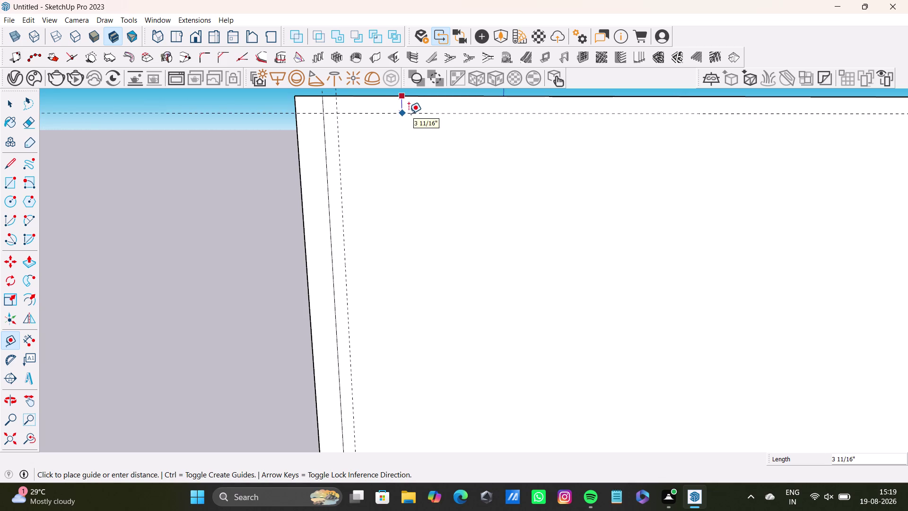
scroll(down, 3)
scroll(up, 3)
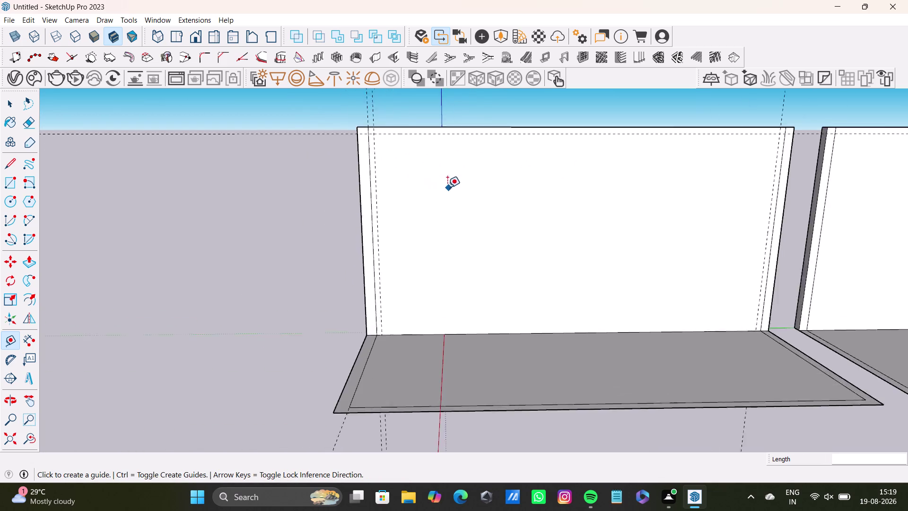
scroll(up, 3)
Draw the left border line from the top-left guide crossing down to the wall's base.
click(7, 162)
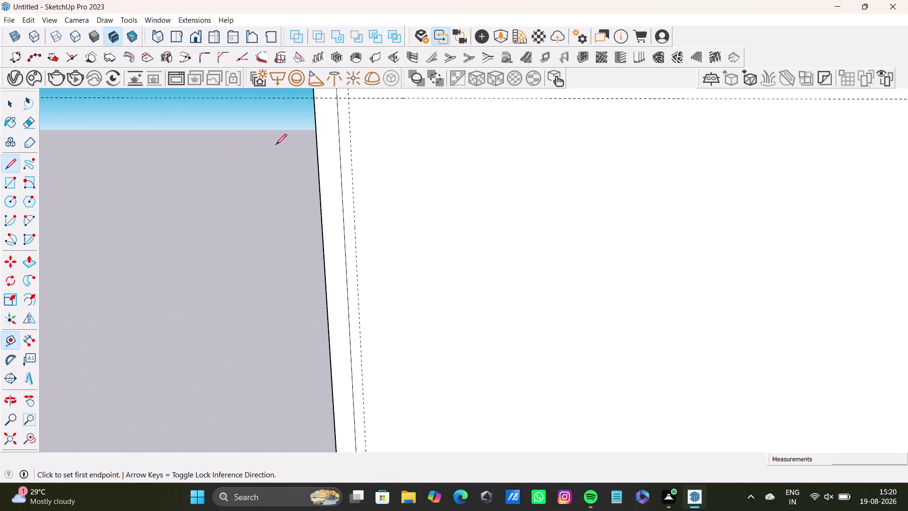
click(350, 98)
scroll(down, 3)
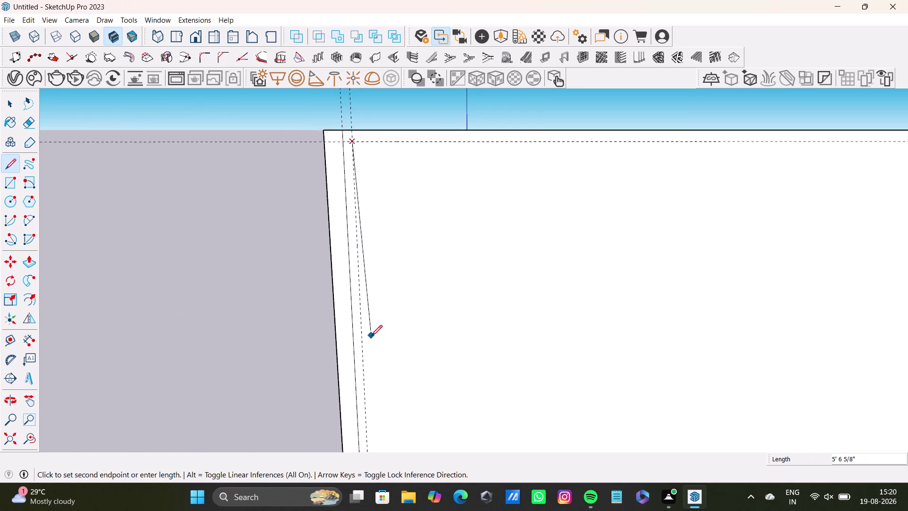
scroll(down, 3)
middle_drag(371, 340, 371, 383)
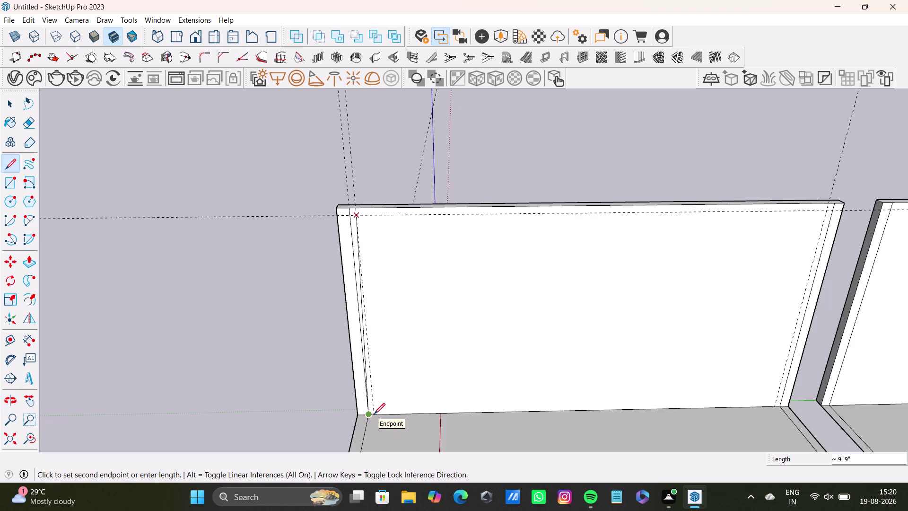
scroll(up, 3)
click(376, 413)
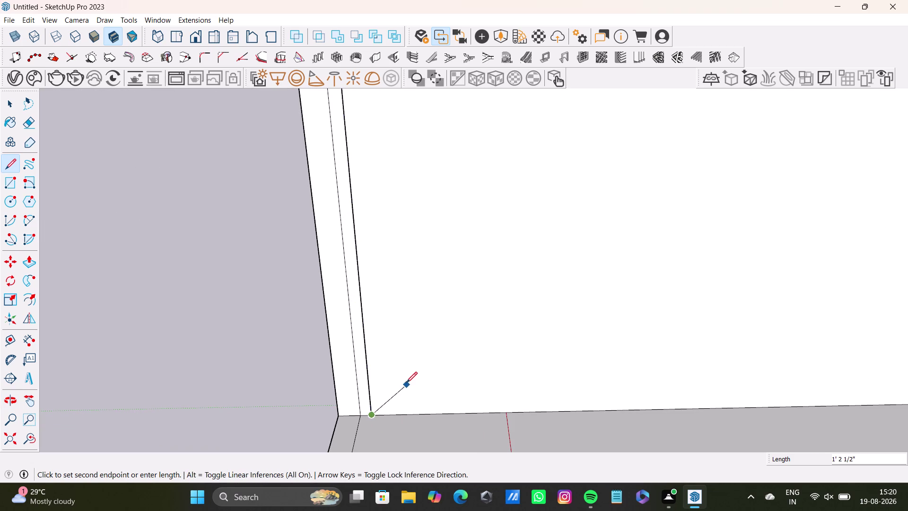
key(space)
scroll(down, 3)
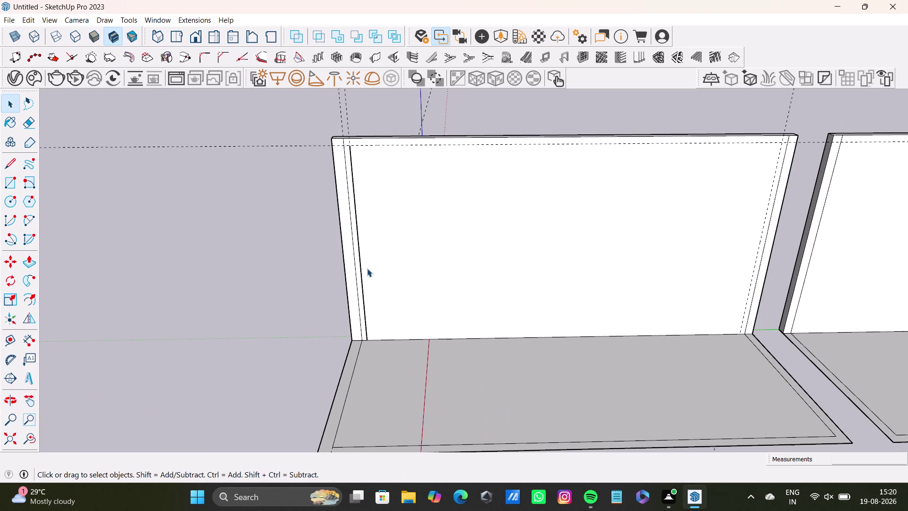
Draw the top border line along the top guide to the right guide.
click(10, 157)
scroll(up, 3)
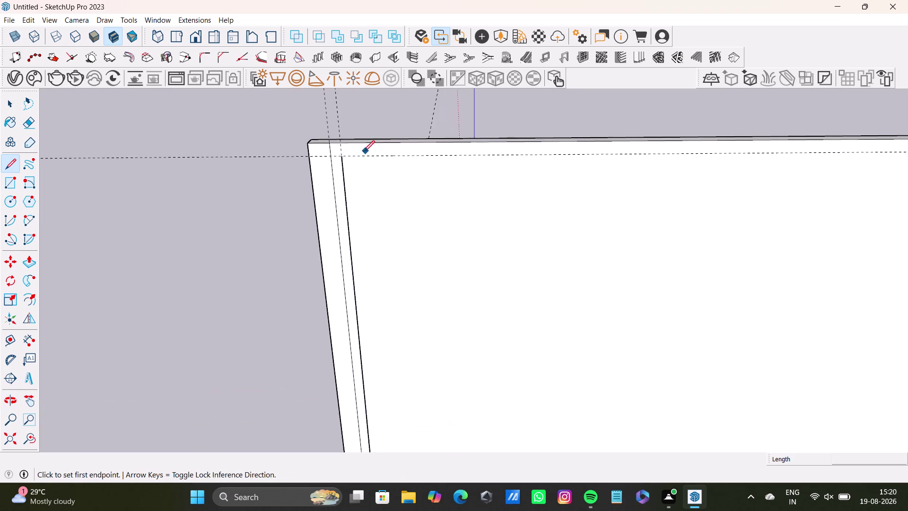
scroll(up, 3)
click(334, 155)
scroll(down, 3)
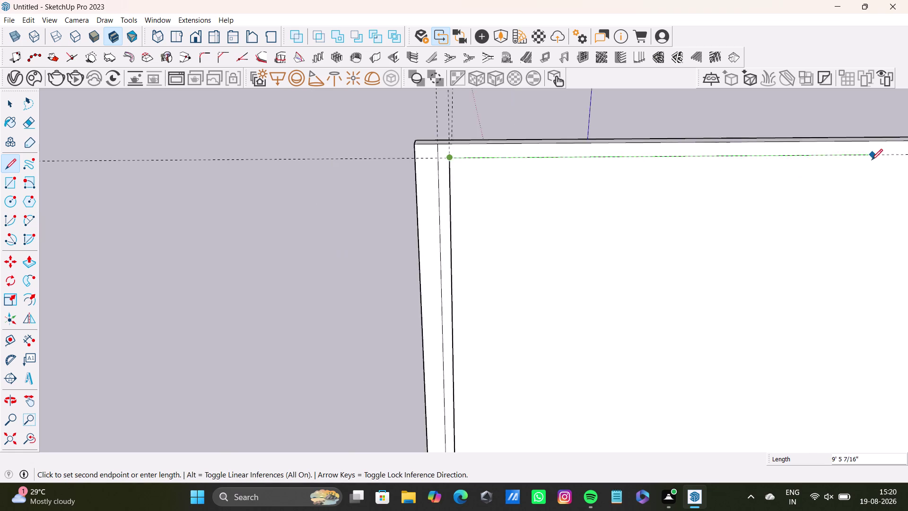
scroll(down, 3)
middle_drag(879, 158, 907, 195)
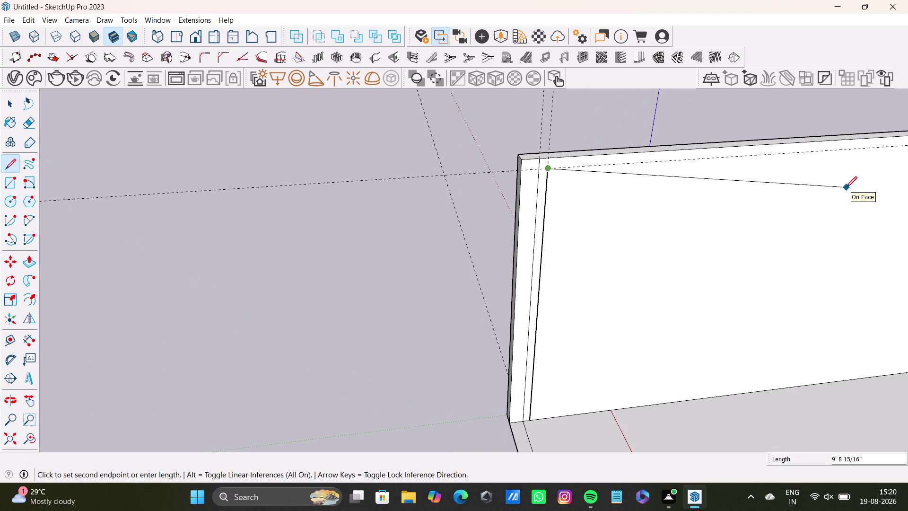
middle_drag(846, 187, 468, 202)
scroll(up, 3)
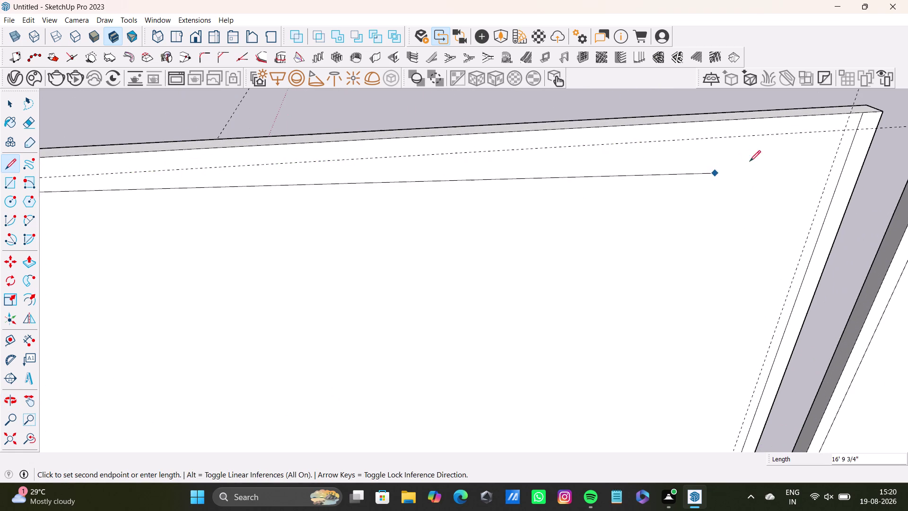
click(843, 131)
key(space)
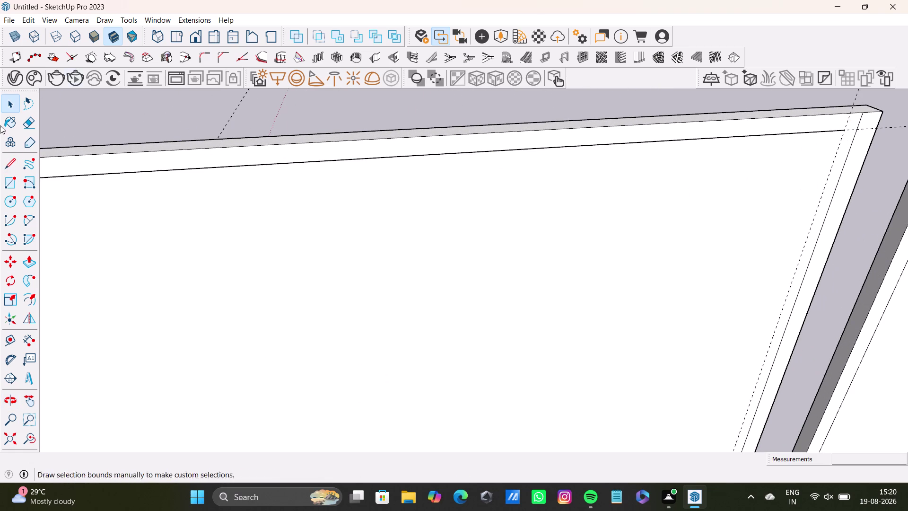
Draw the right border line from the top-right guide crossing down to the wall's base.
click(15, 159)
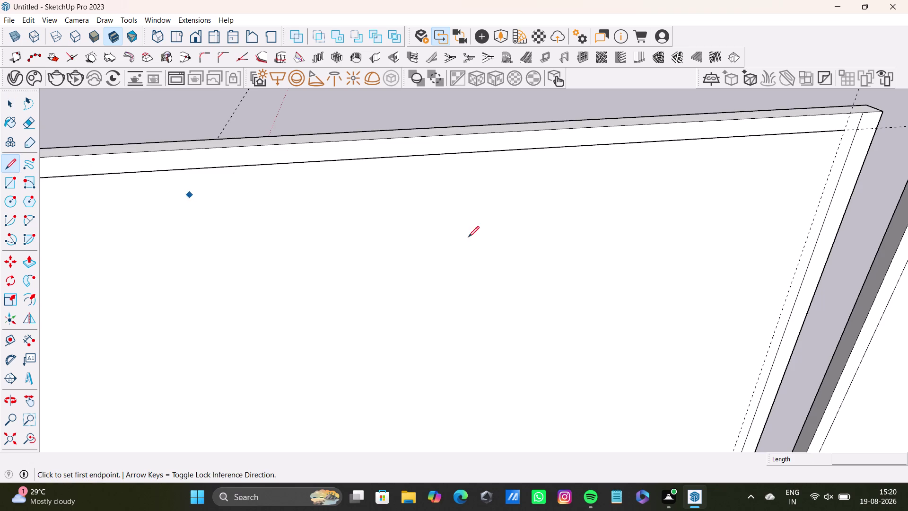
scroll(down, 3)
middle_drag(673, 277, 604, 104)
middle_drag(651, 136, 588, 272)
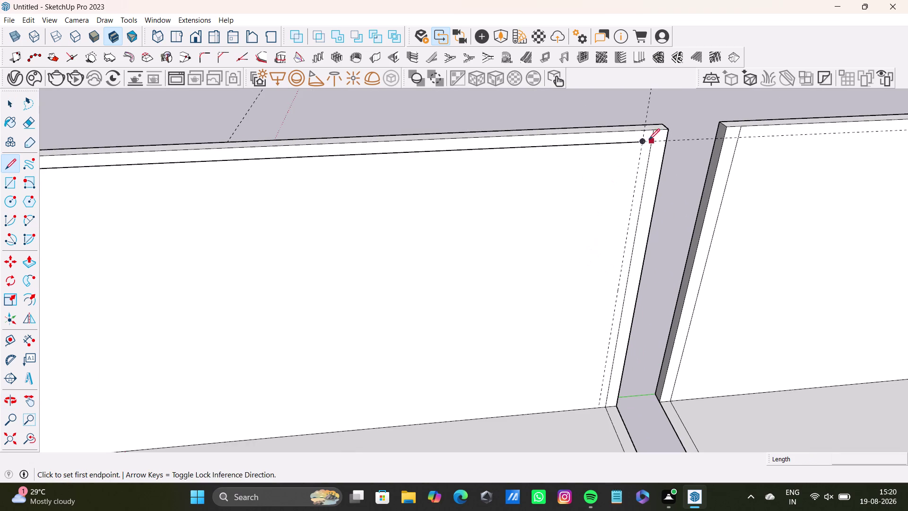
click(642, 142)
click(599, 402)
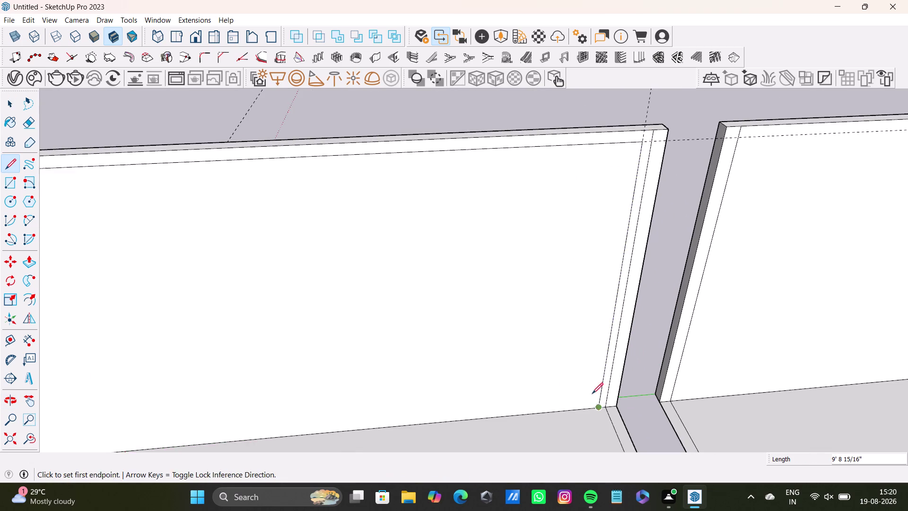
key(space)
scroll(down, 3)
middle_drag(459, 272, 740, 240)
scroll(up, 3)
scroll(down, 3)
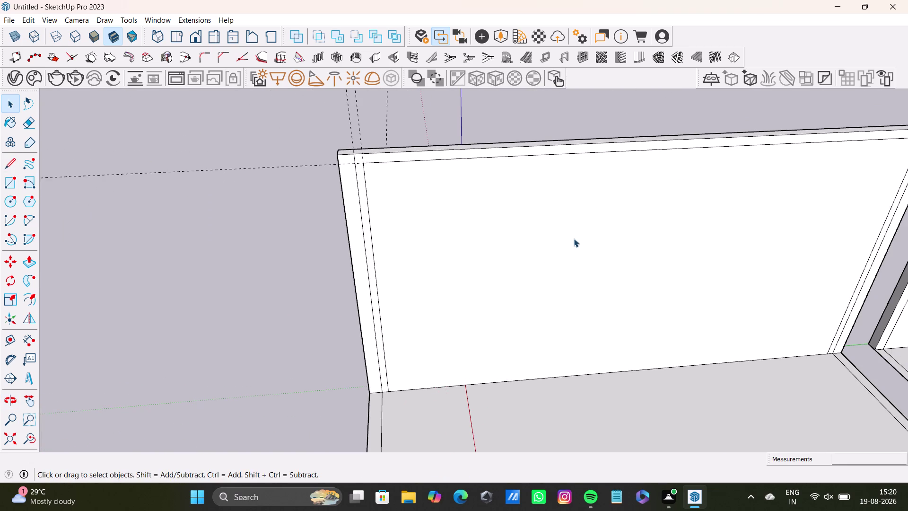
scroll(up, 3)
scroll(up, 3)
scroll(up, 3)
scroll(down, 3)
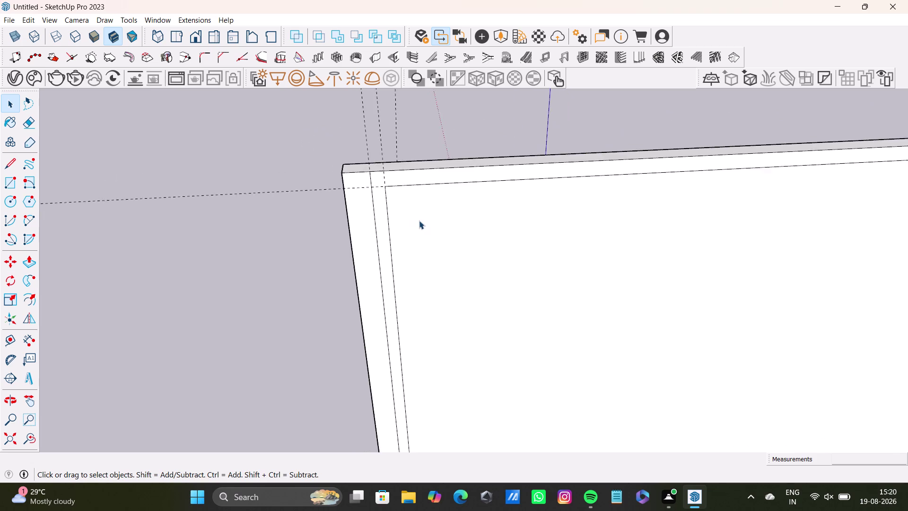
scroll(down, 3)
middle_drag(521, 258, 480, 144)
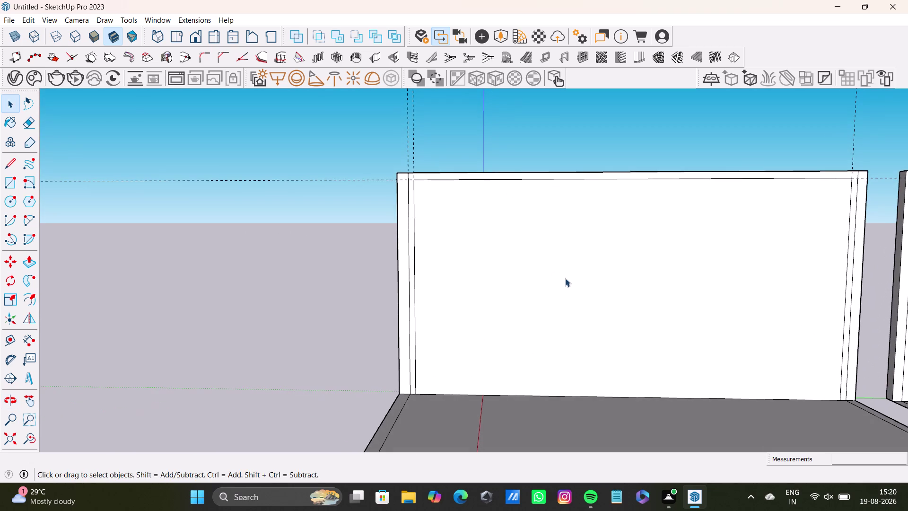
middle_drag(570, 278, 599, 282)
scroll(up, 3)
scroll(down, 3)
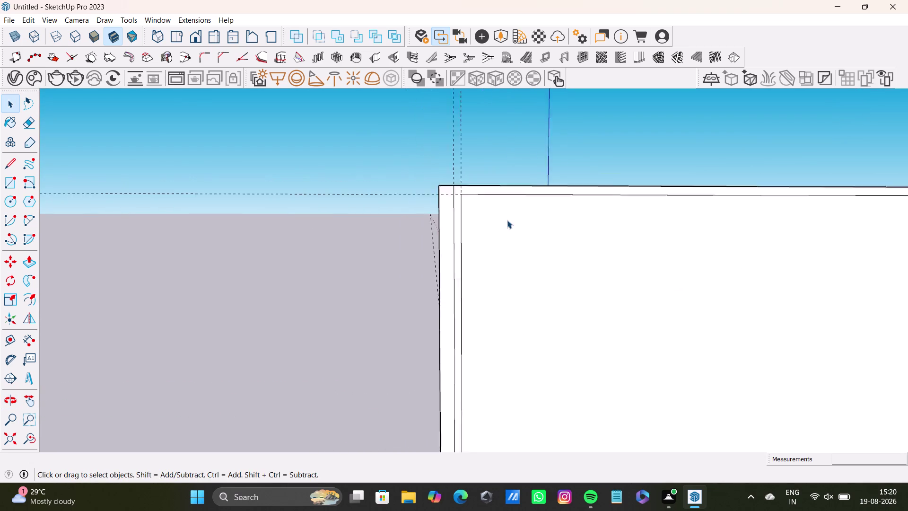
scroll(down, 3)
middle_drag(587, 264, 568, 379)
scroll(up, 3)
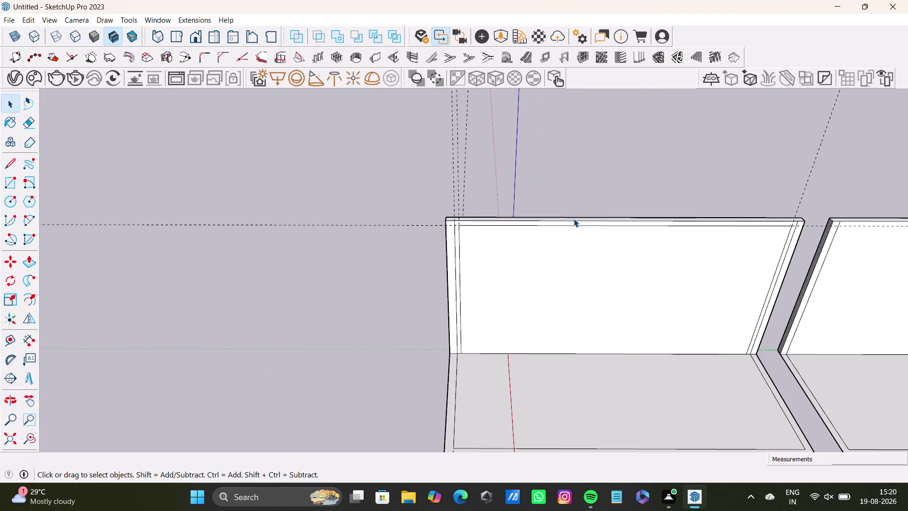
scroll(up, 3)
scroll(down, 3)
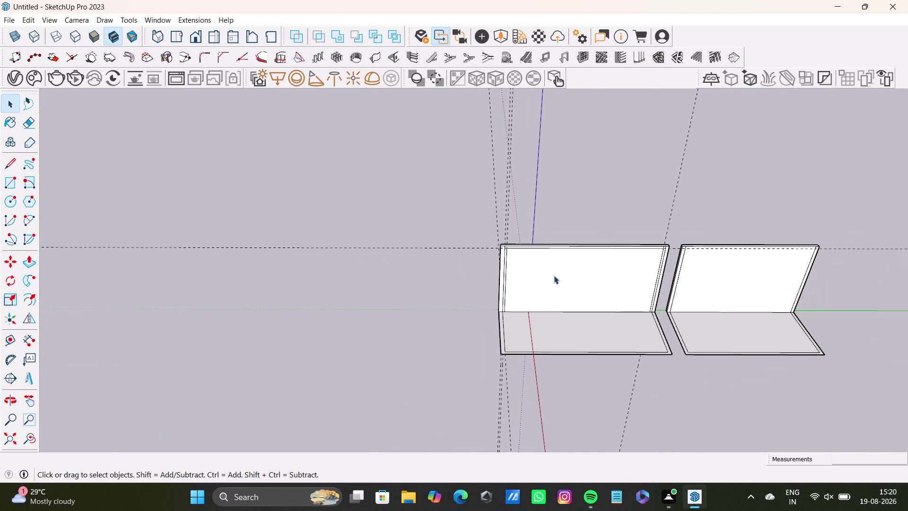
scroll(up, 3)
scroll(down, 3)
scroll(up, 3)
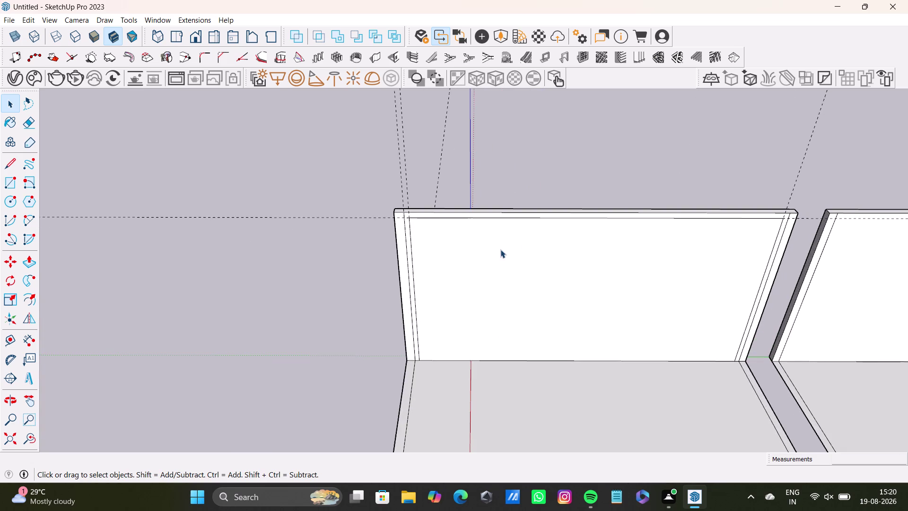
scroll(up, 3)
scroll(up, 3)
scroll(down, 3)
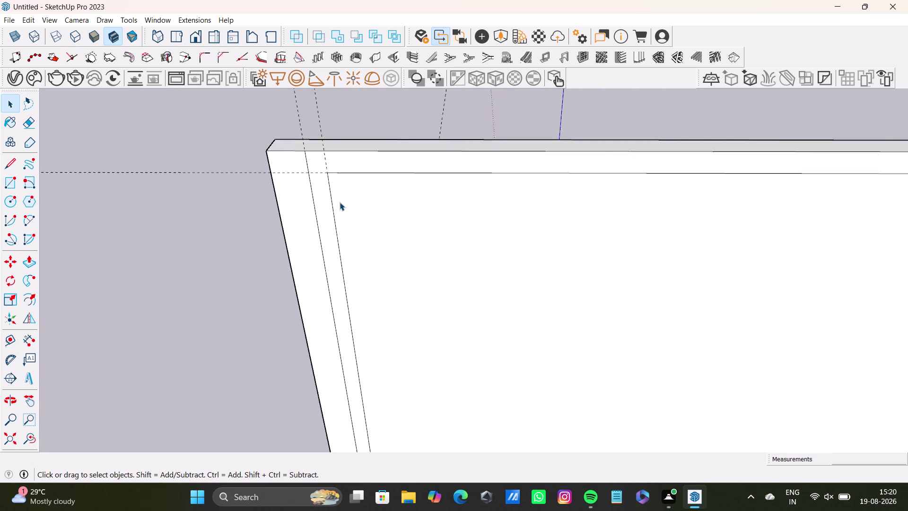
scroll(up, 3)
scroll(down, 3)
middle_drag(558, 251, 569, 318)
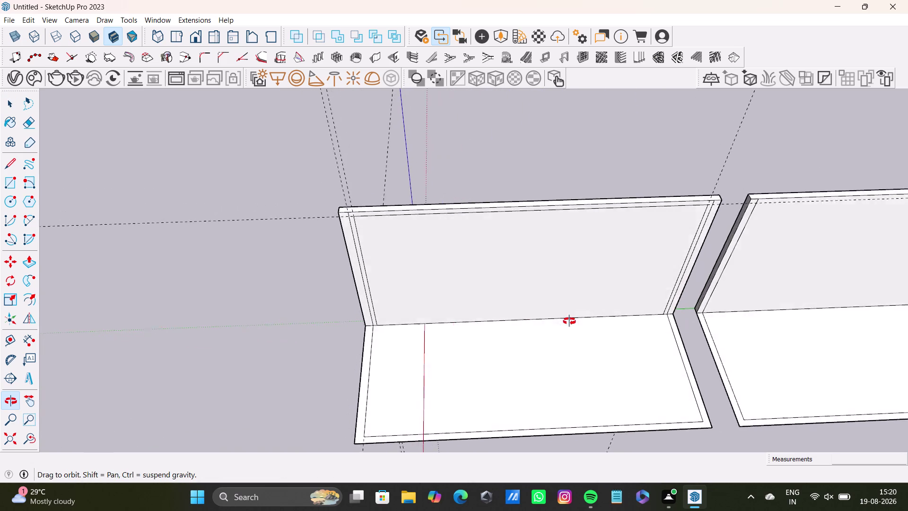
middle_drag(570, 318, 546, 158)
scroll(up, 3)
middle_drag(378, 187, 432, 117)
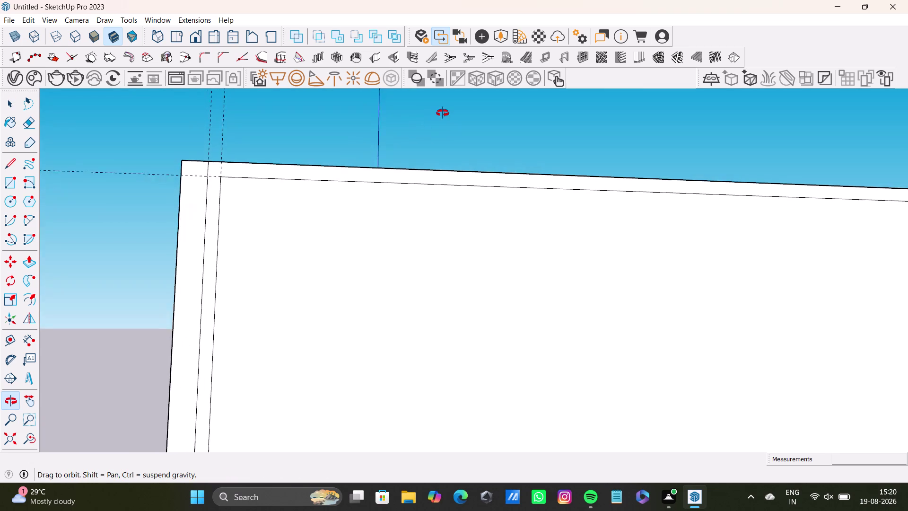
middle_drag(432, 117, 393, 304)
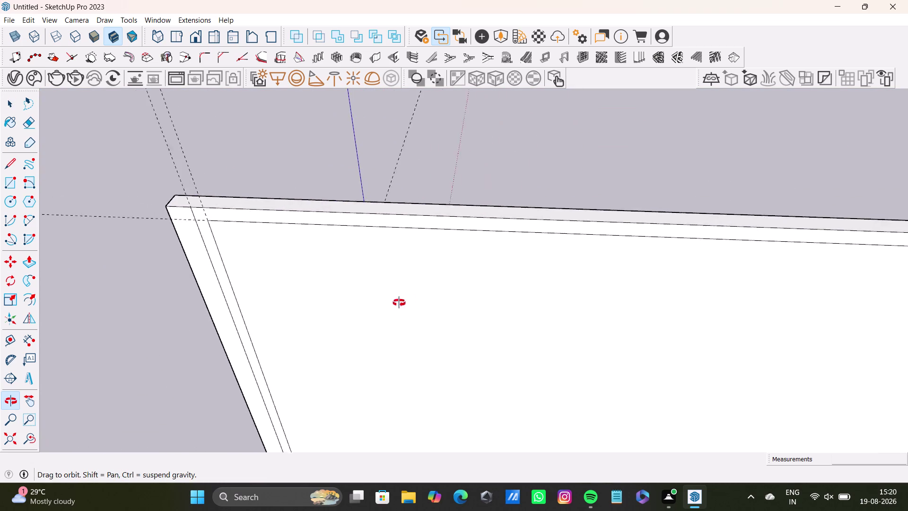
middle_drag(394, 305, 433, 235)
scroll(up, 3)
scroll(down, 3)
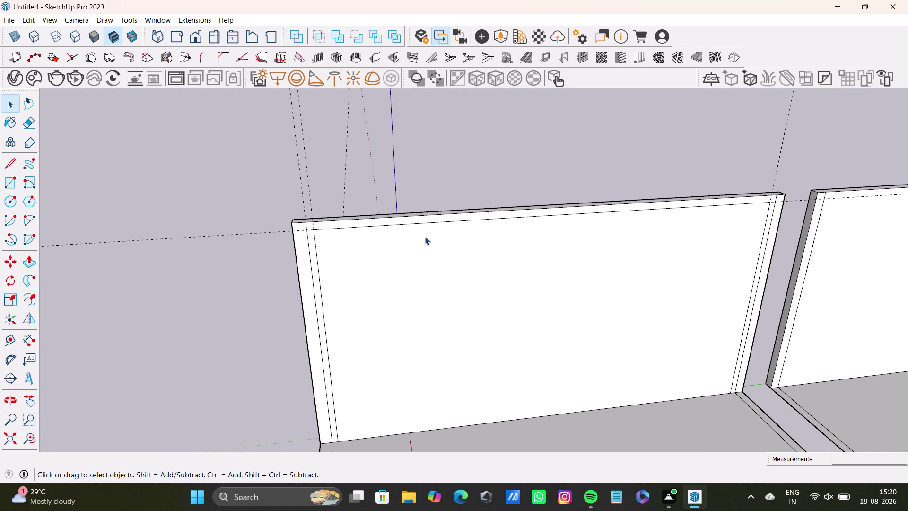
click(464, 275)
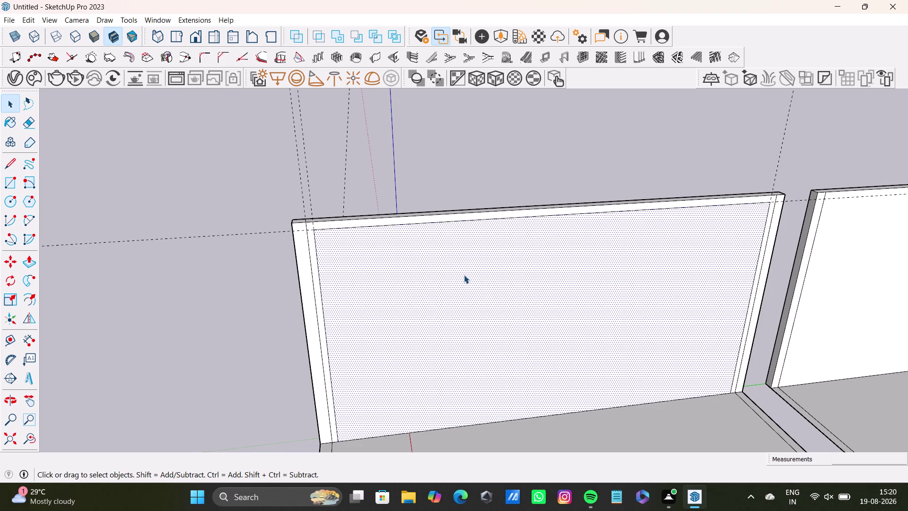
Push/pull the bordered inner face outward from the left wall panel.
key(p)
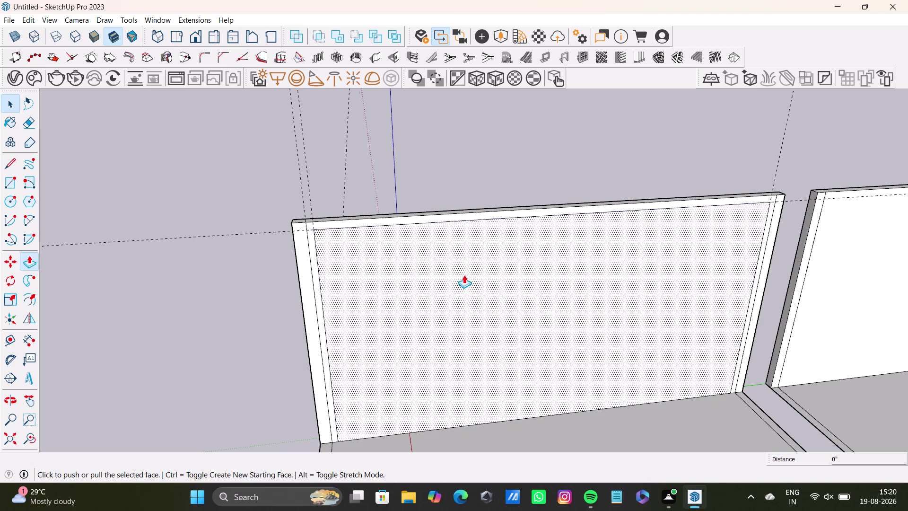
drag(464, 274, 477, 312)
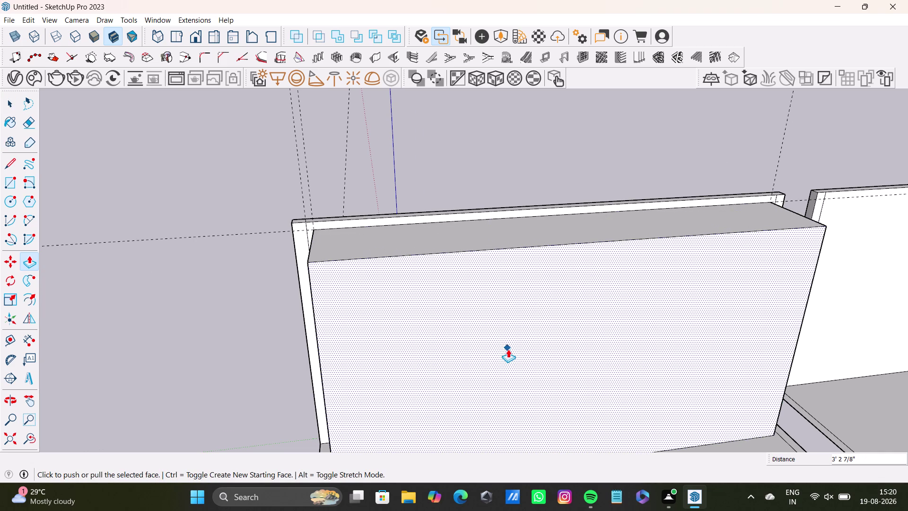
scroll(down, 3)
middle_drag(518, 366, 678, 408)
drag(526, 337, 519, 337)
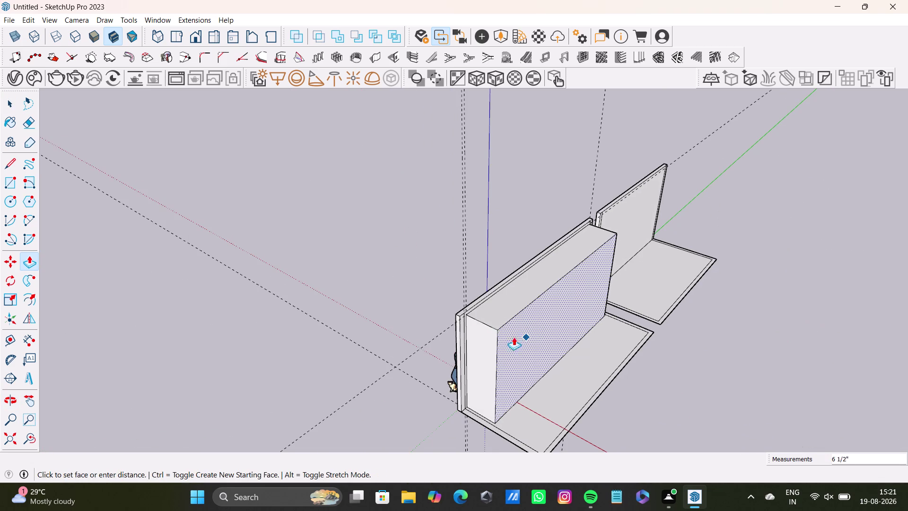
drag(519, 337, 490, 328)
middle_drag(658, 398, 457, 366)
scroll(up, 3)
scroll(up, 3)
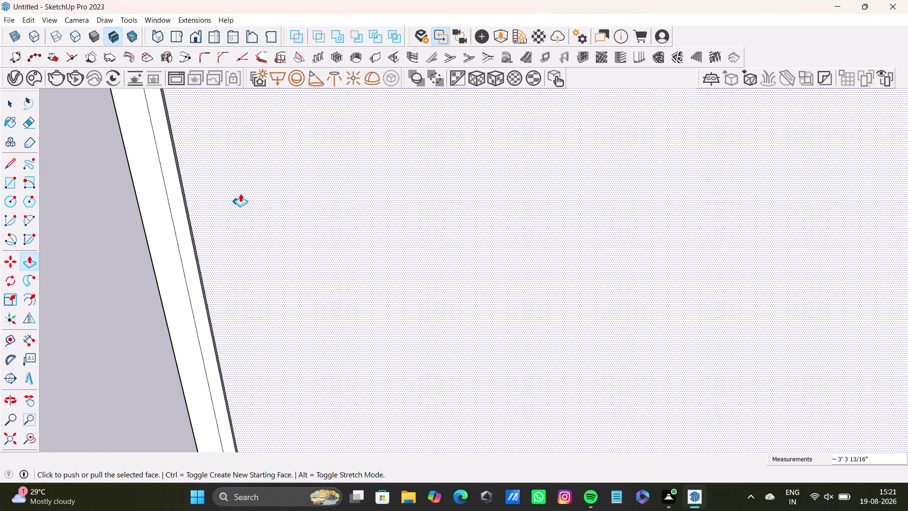
Settle the inner face about 15/16" out and exit Push/Pull.
click(244, 192)
click(235, 190)
scroll(down, 3)
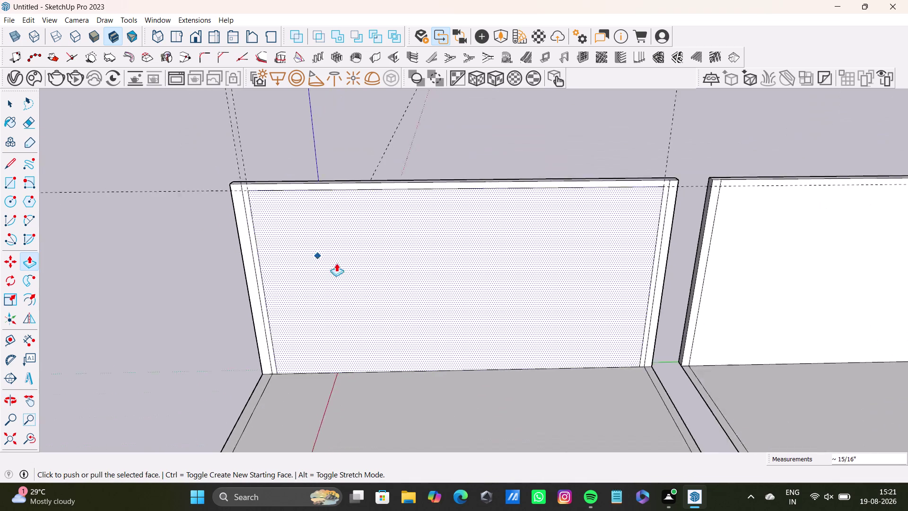
scroll(down, 3)
middle_drag(444, 292, 471, 193)
scroll(up, 3)
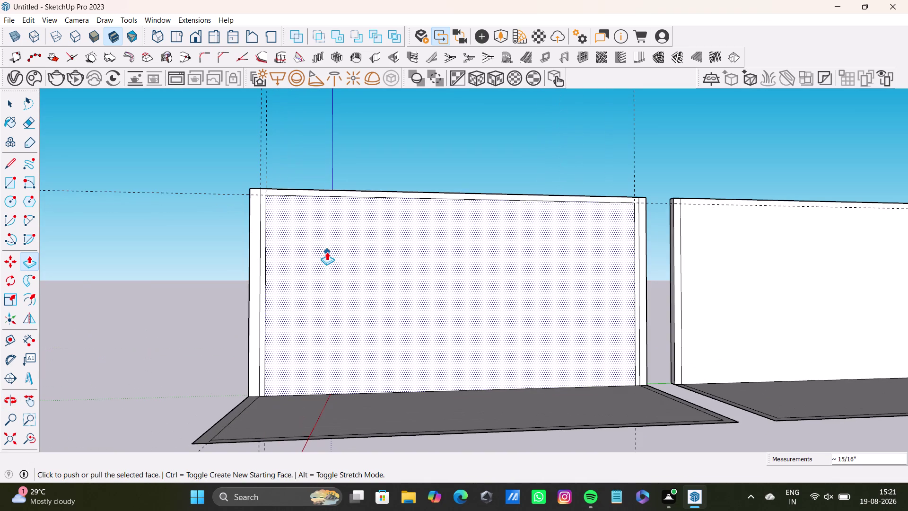
key(space)
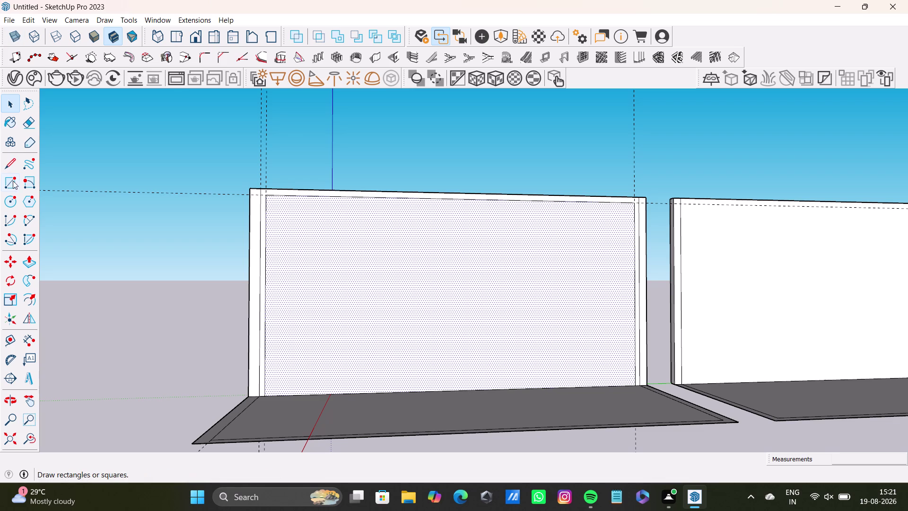
click(8, 343)
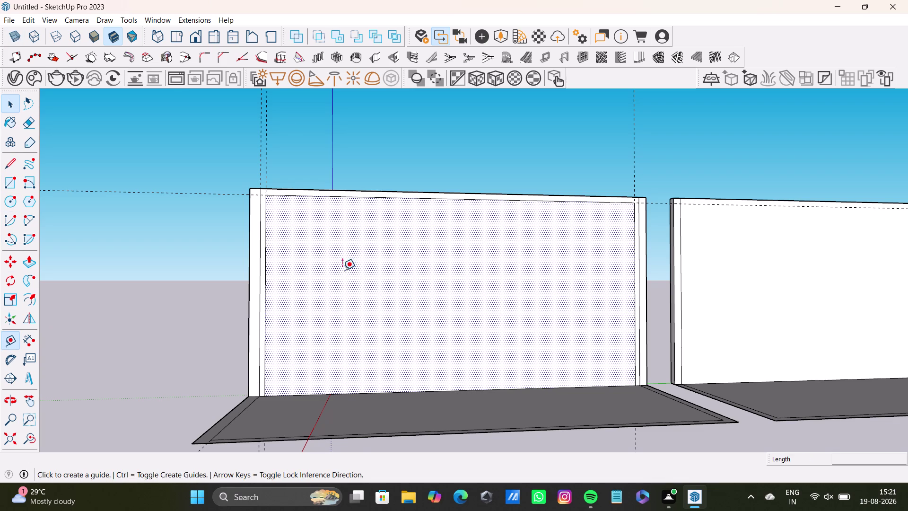
scroll(up, 3)
click(251, 327)
scroll(down, 3)
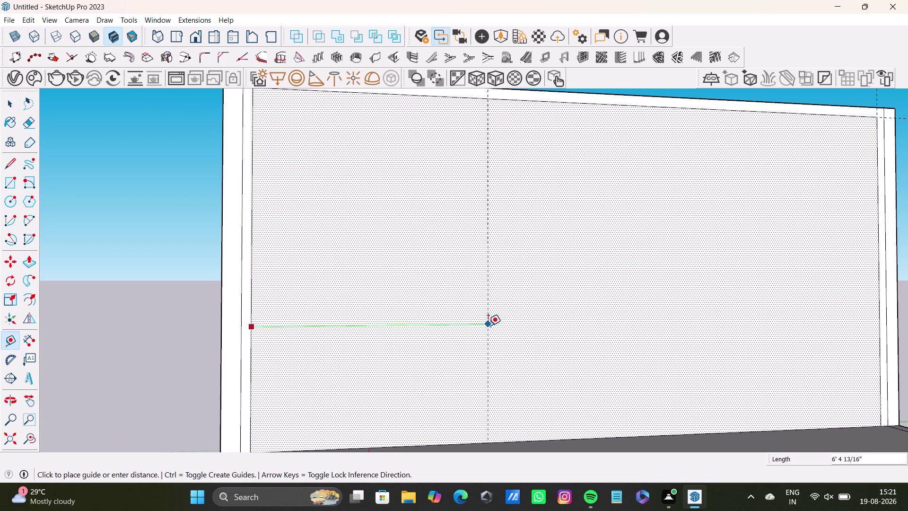
scroll(down, 3)
middle_drag(489, 325, 425, 363)
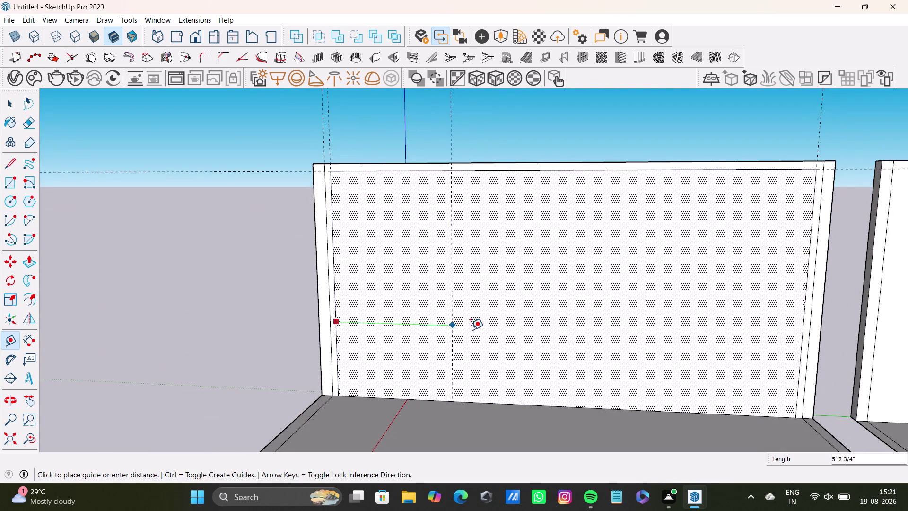
middle_drag(495, 340, 531, 357)
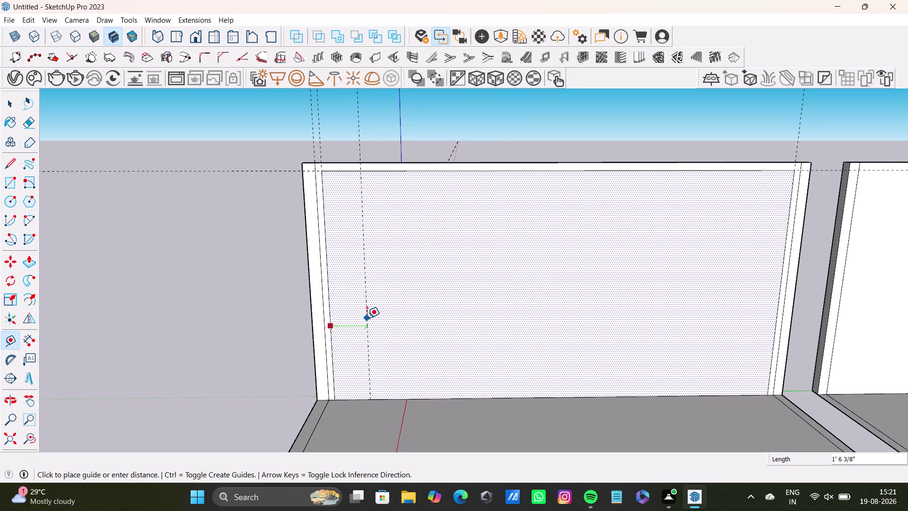
key(space)
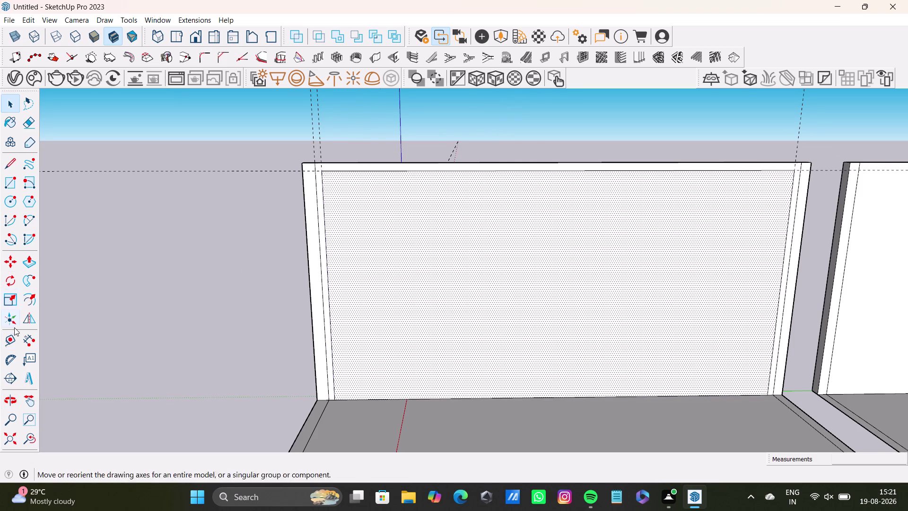
click(11, 342)
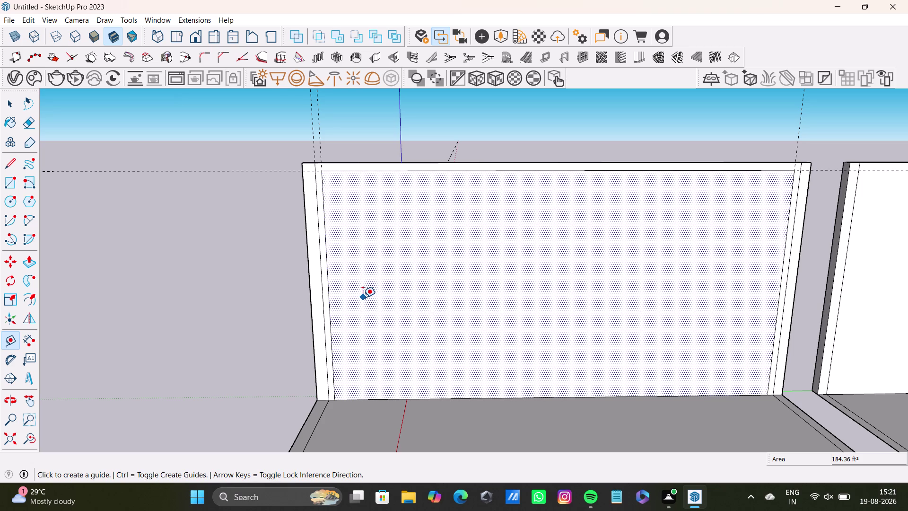
key(space)
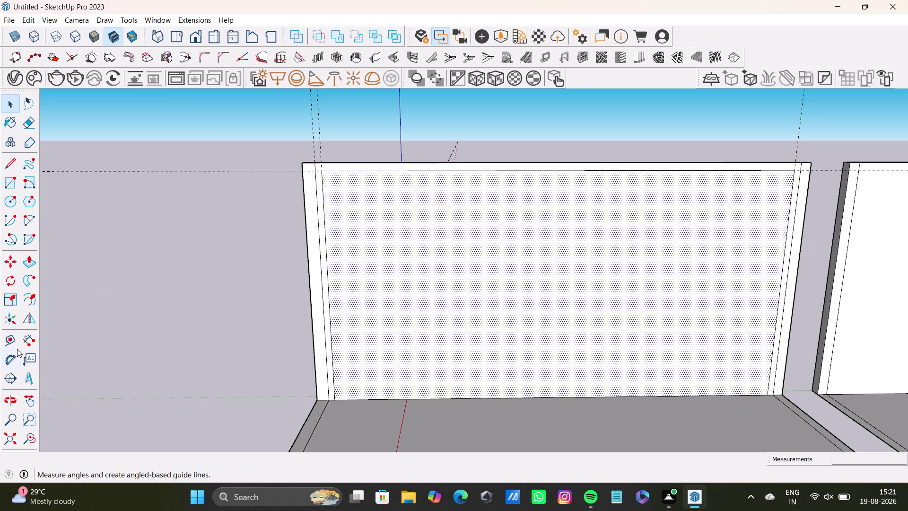
Drag a Tape Measure guide from the panel's left edge across the face, then cancel it.
click(5, 340)
scroll(up, 3)
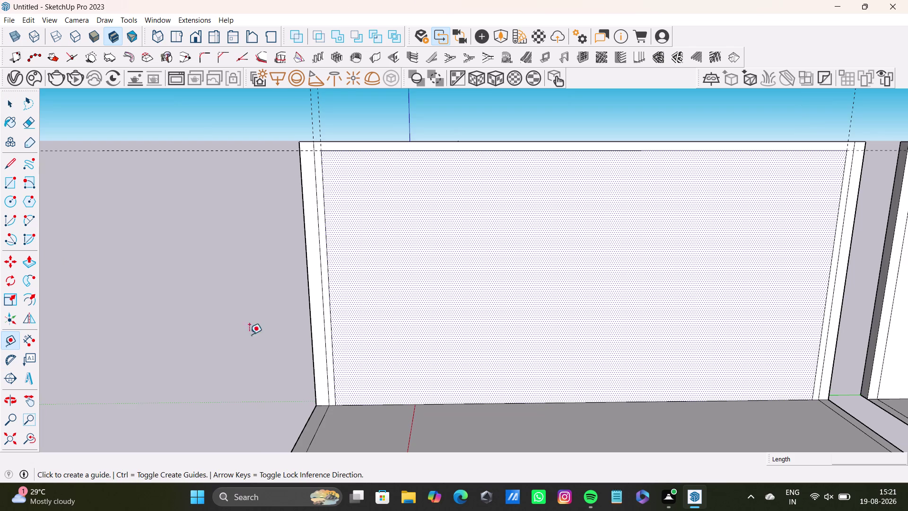
scroll(up, 3)
drag(342, 340, 347, 340)
scroll(down, 3)
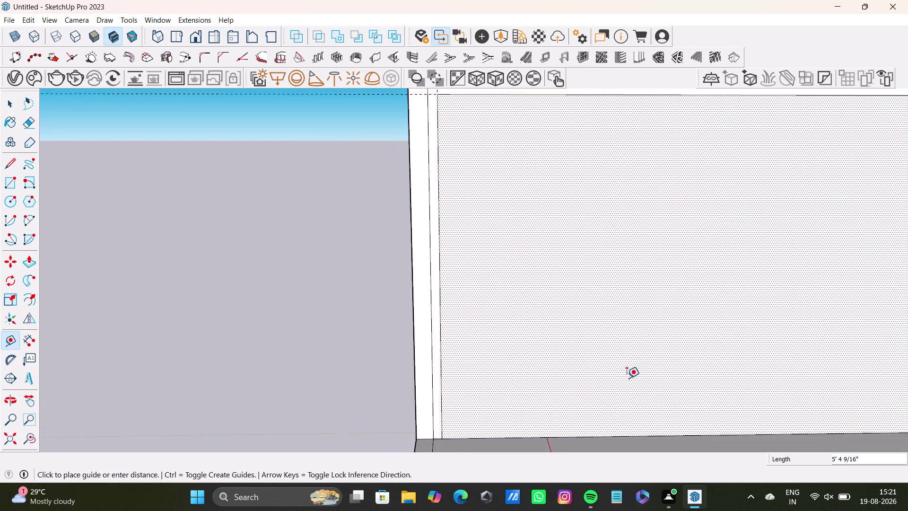
scroll(down, 3)
middle_drag(660, 374, 644, 344)
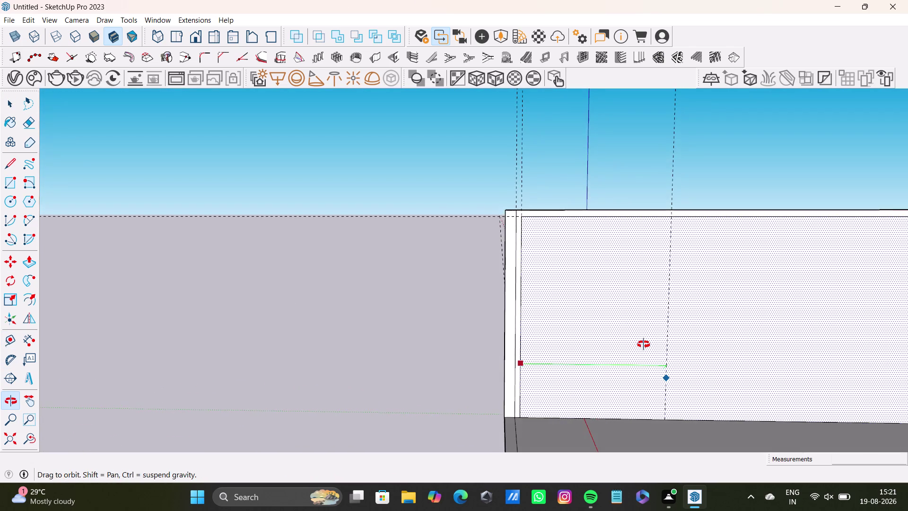
middle_drag(644, 344, 645, 357)
scroll(down, 3)
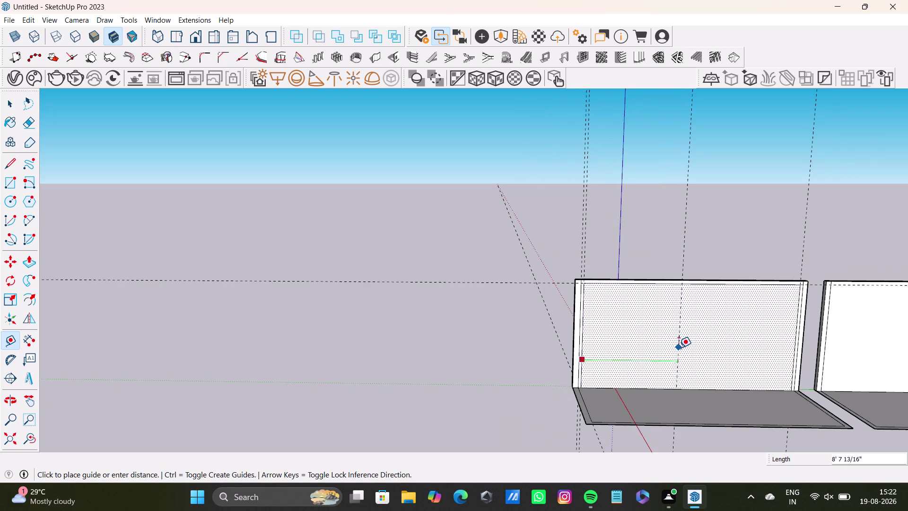
scroll(up, 3)
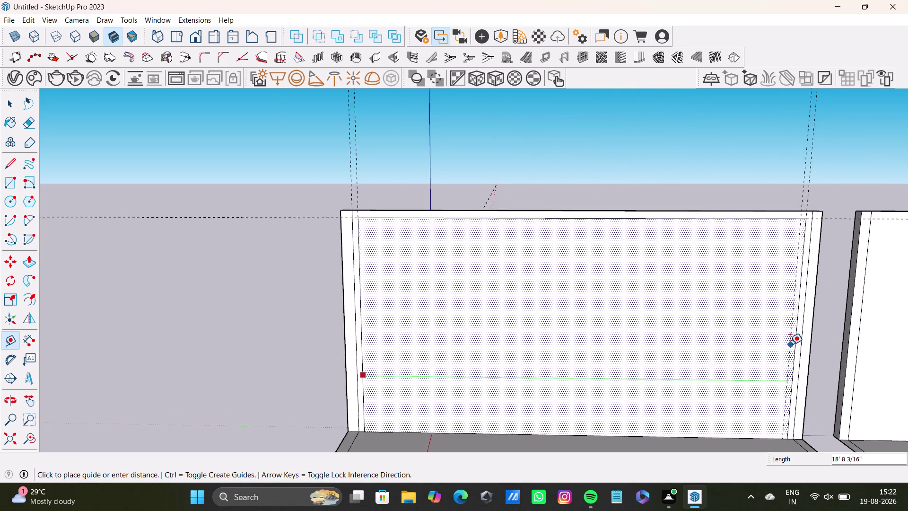
scroll(up, 3)
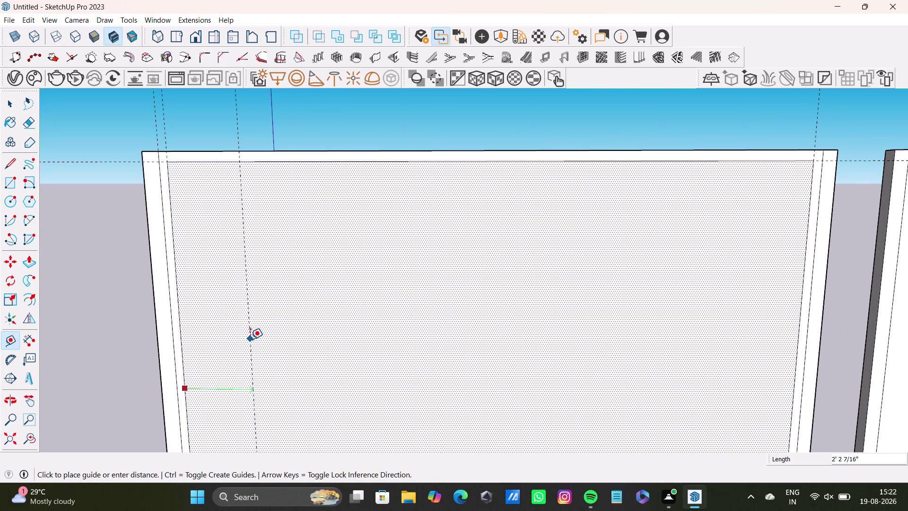
scroll(down, 3)
scroll(down, 3)
middle_drag(304, 353, 307, 363)
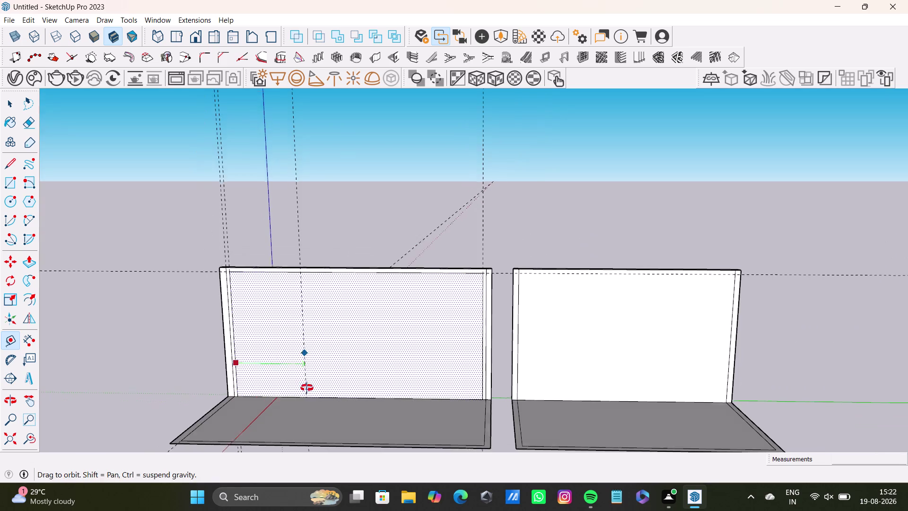
middle_drag(306, 362, 307, 410)
scroll(up, 3)
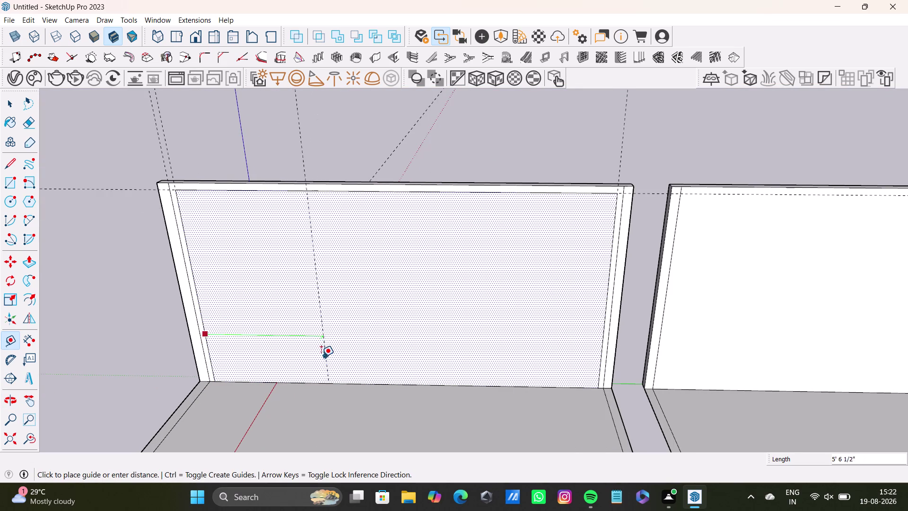
scroll(up, 3)
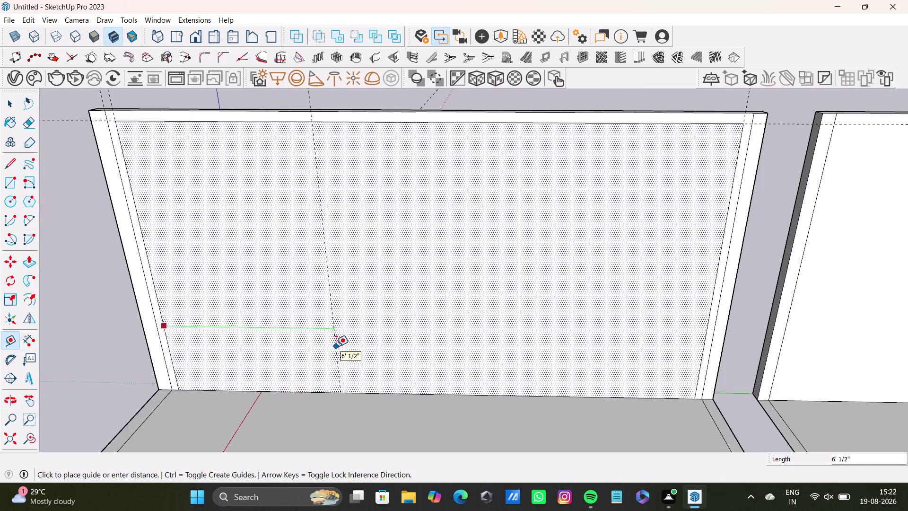
key(space)
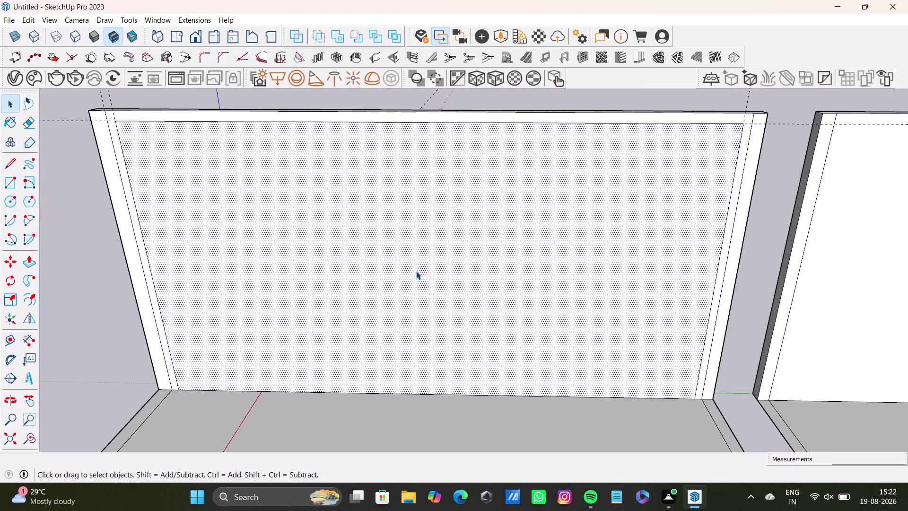
Start a new guide from the left border toward about 6' 1 1/2".
click(3, 341)
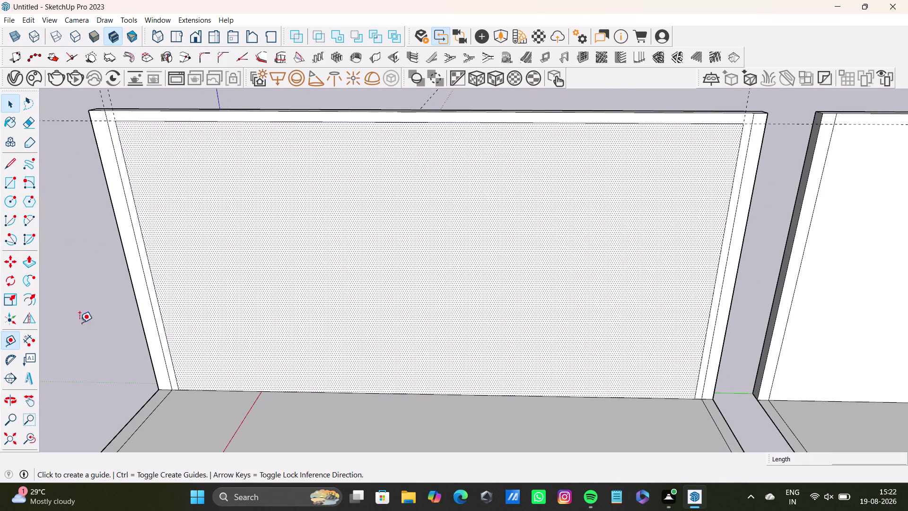
scroll(up, 3)
drag(163, 312, 168, 310)
scroll(down, 3)
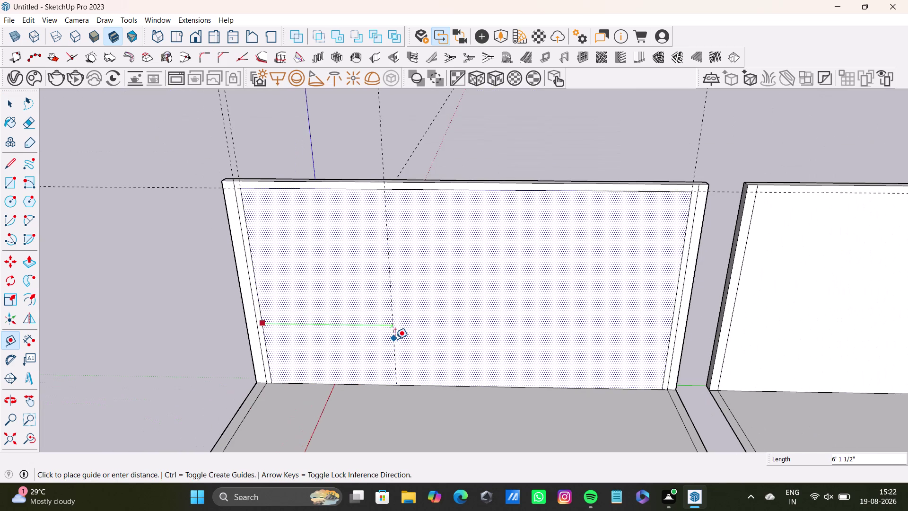